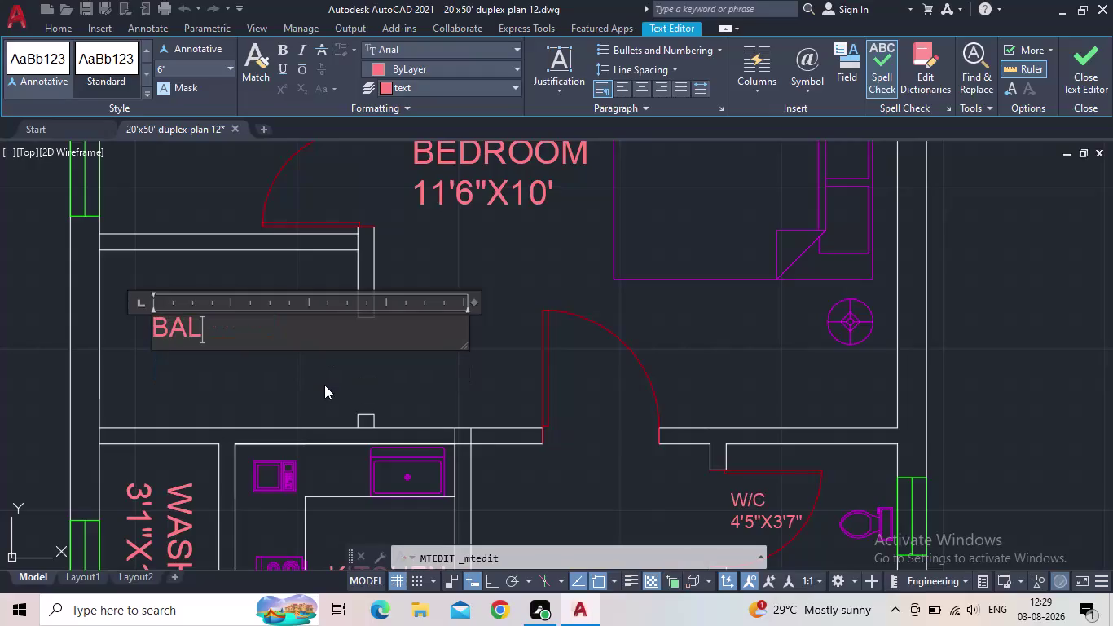
Finish the balcony label as BALCONY with 7'5"X4'8" on the second line, then close the editor.
text(CON)
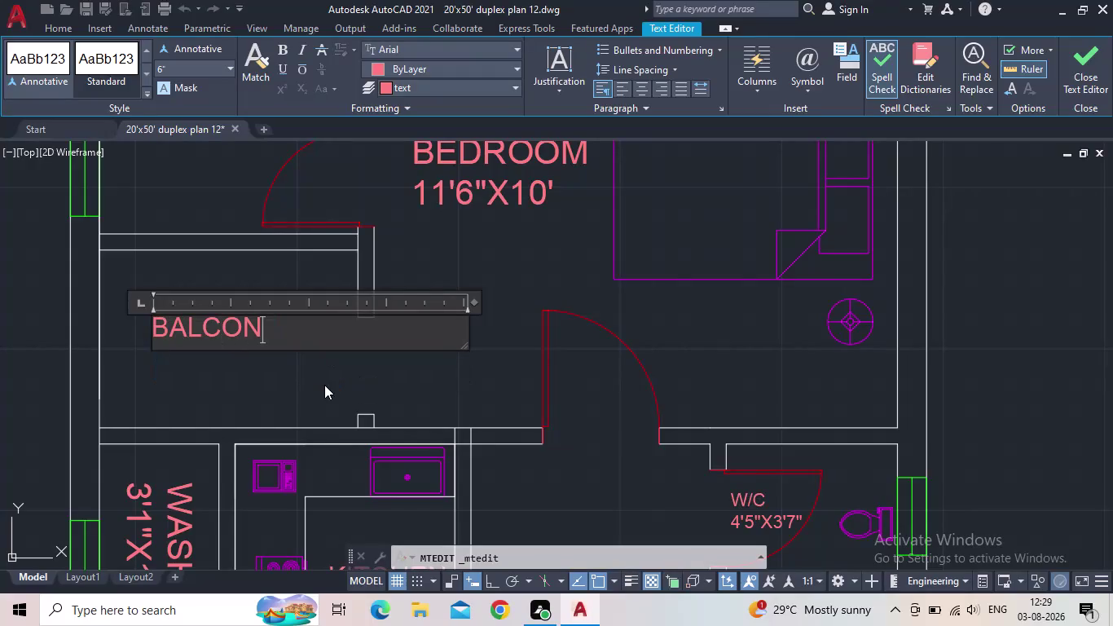
text(Y)
key(Return)
key(7)
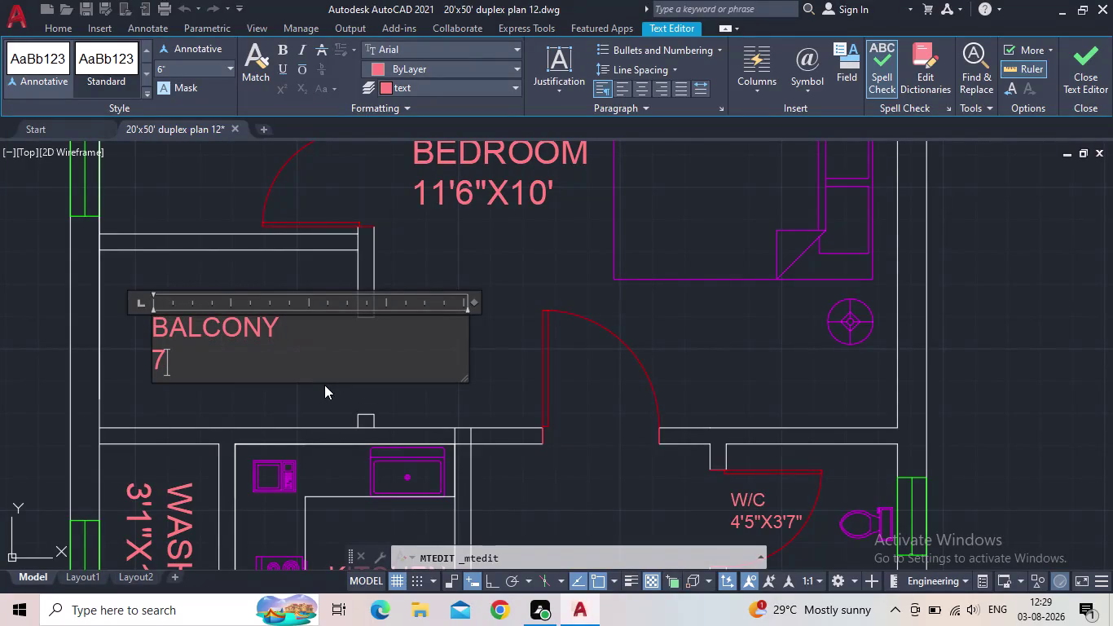
key(apostrophe)
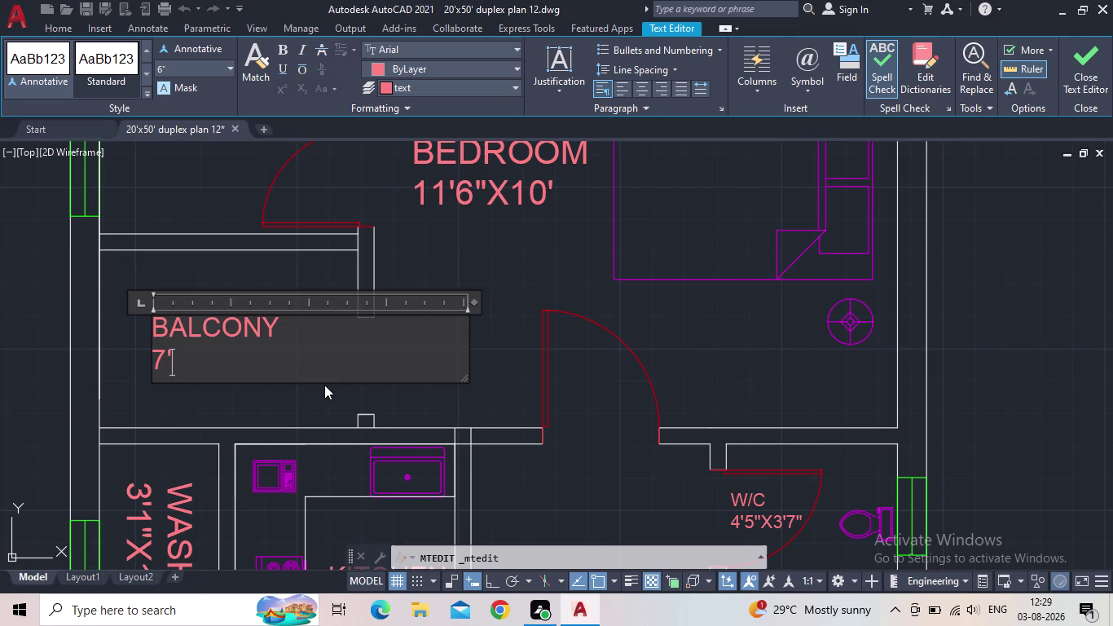
text(5")
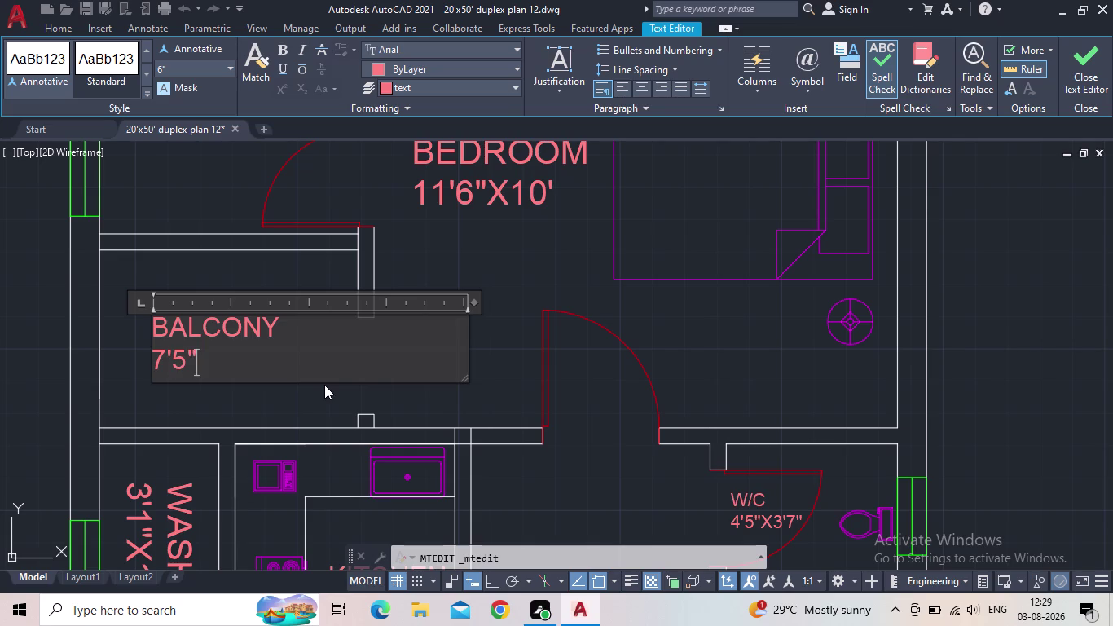
key(x)
text(4'8)
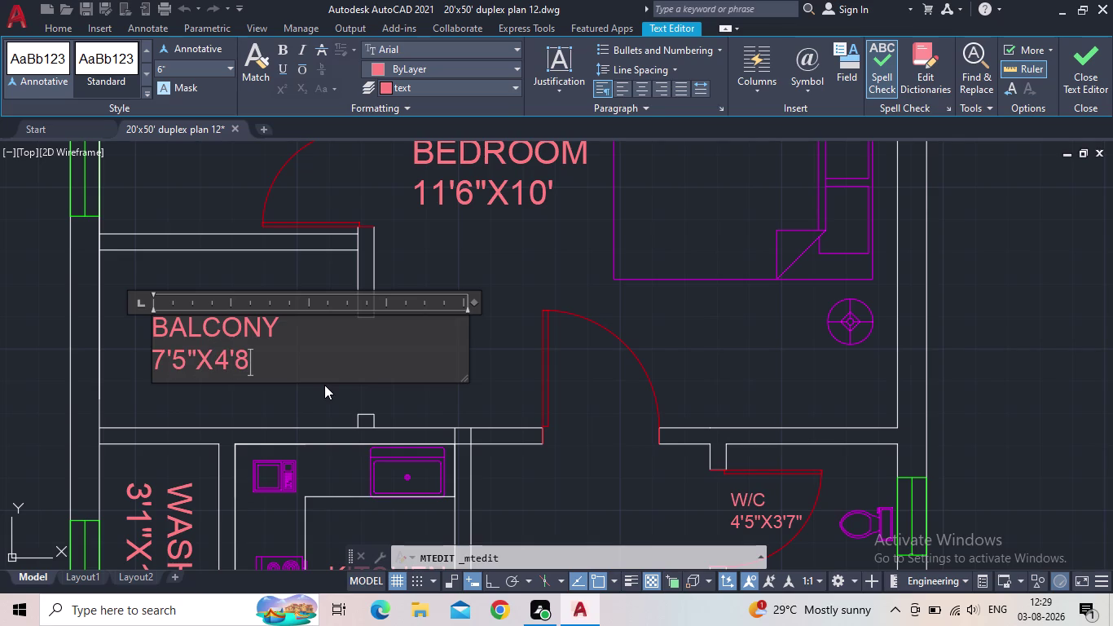
text(")
click(1074, 71)
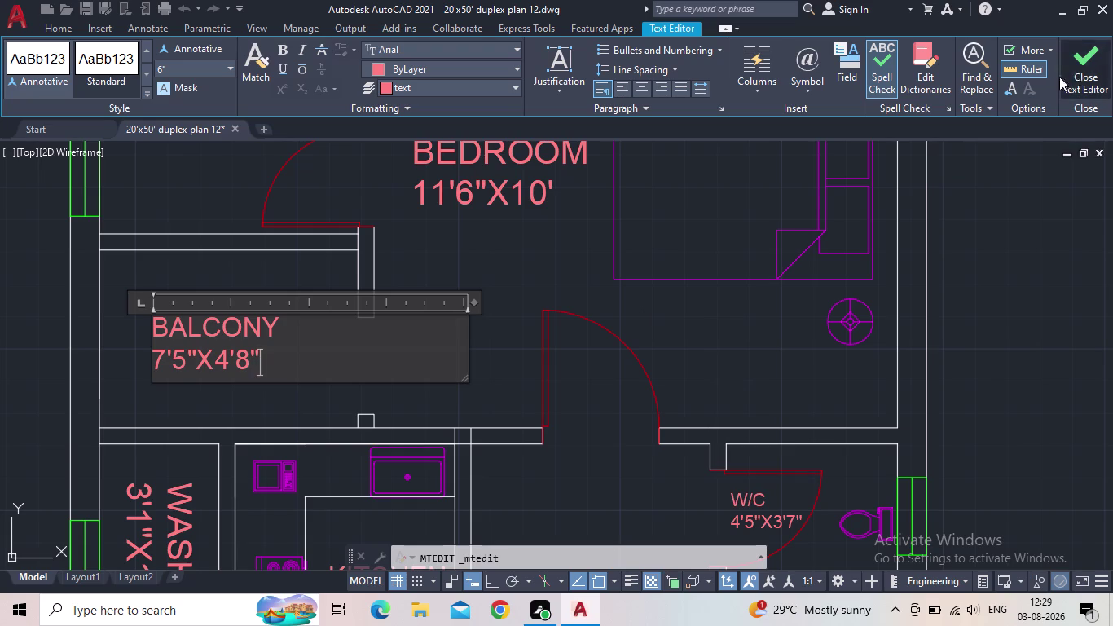
scroll(down, 3)
middle_click(300, 313)
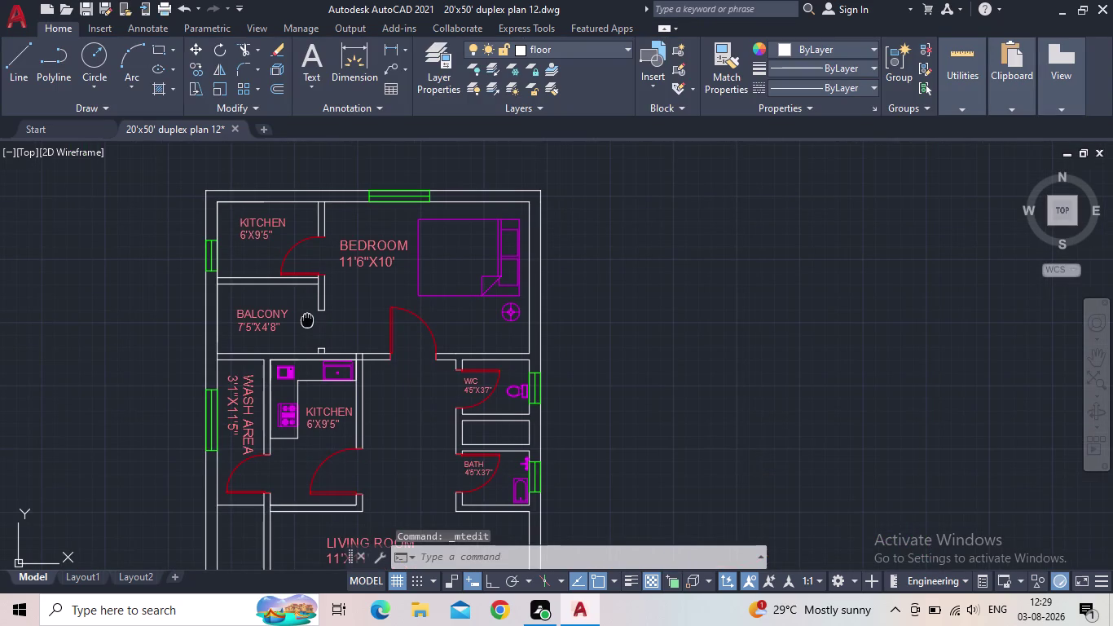
Make door the current layer in the Layer Properties Manager.
scroll(up, 3)
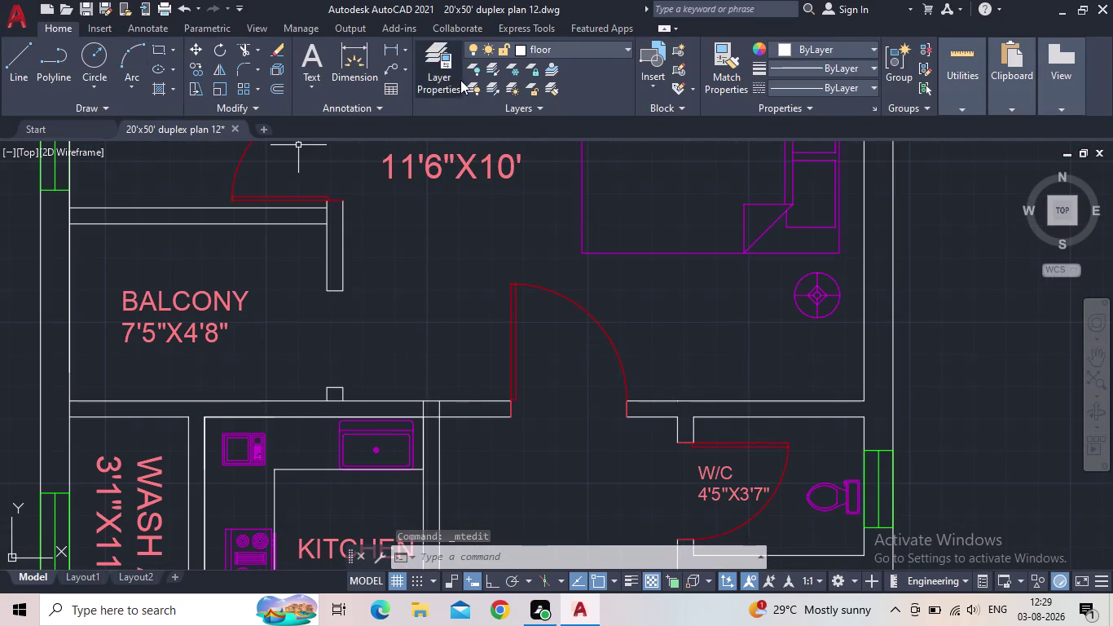
click(439, 77)
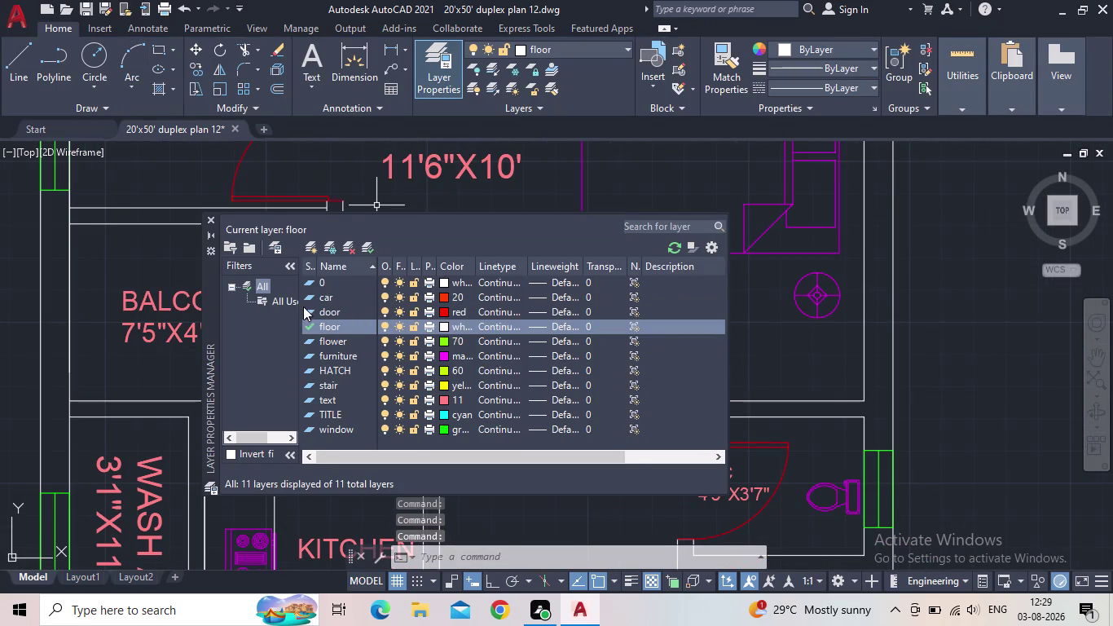
double_click(304, 311)
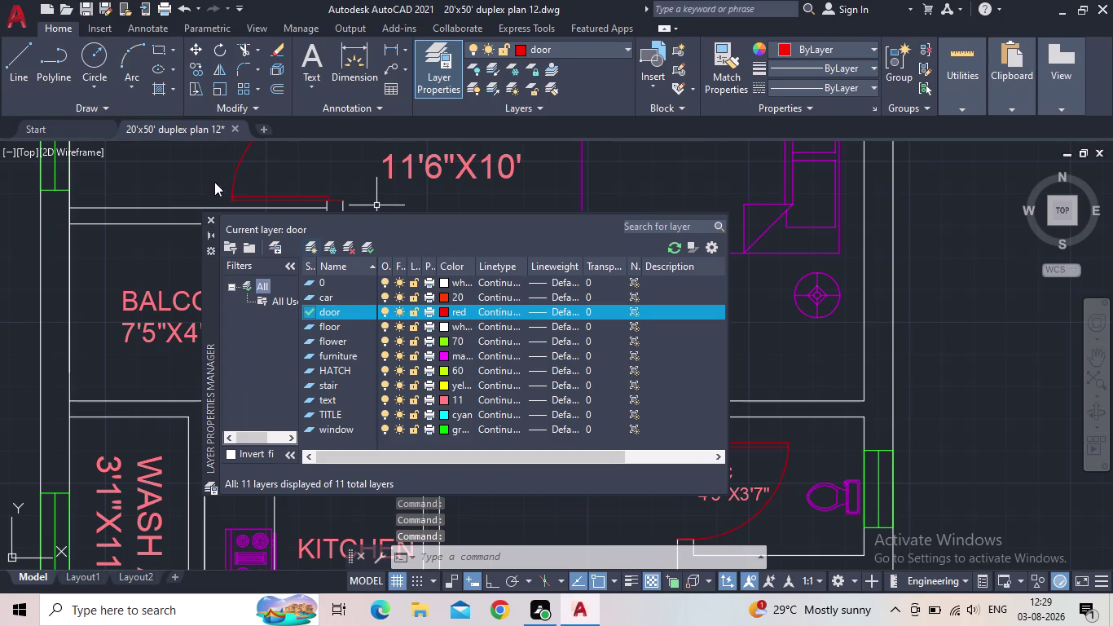
click(212, 219)
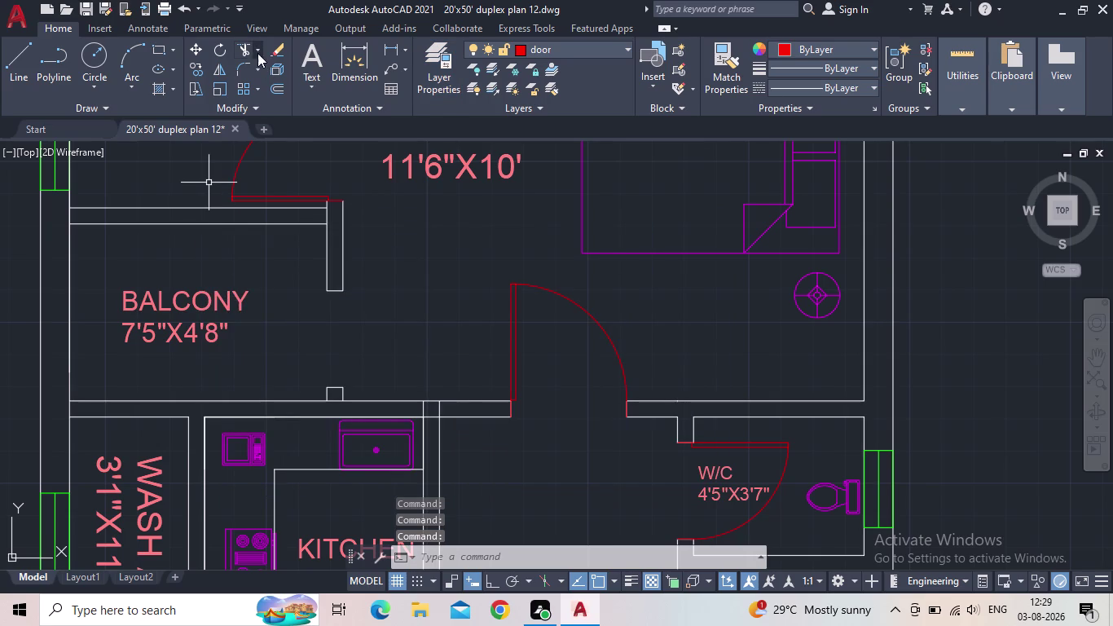
click(157, 49)
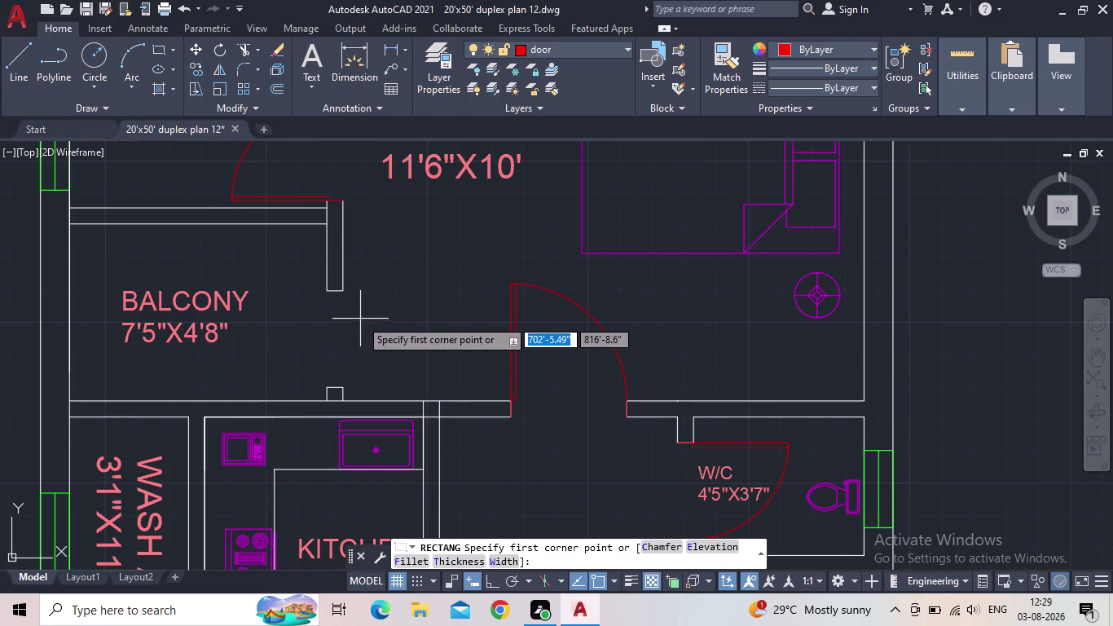
Draw a thin red door-leaf rectangle across the wall opening beside the balcony.
scroll(up, 3)
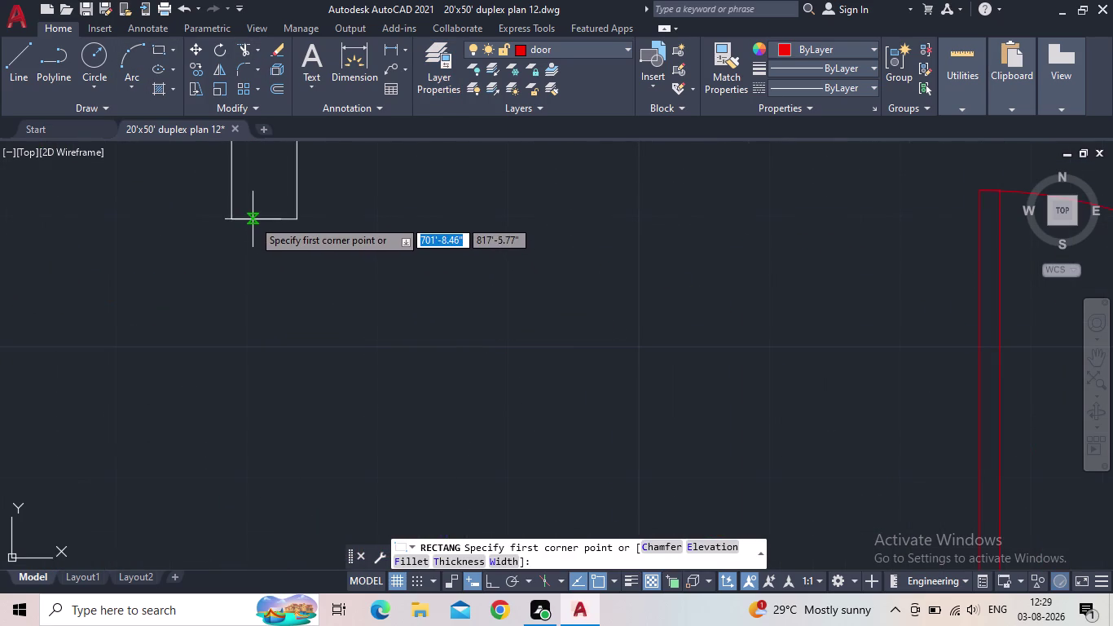
click(253, 219)
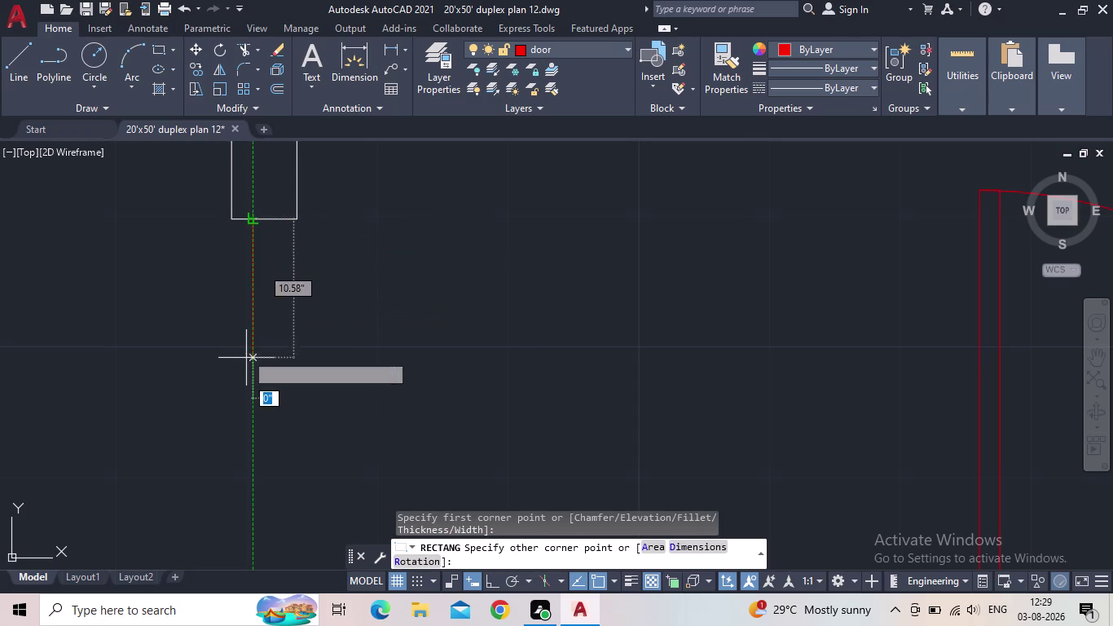
middle_drag(260, 412, 257, 252)
scroll(down, 3)
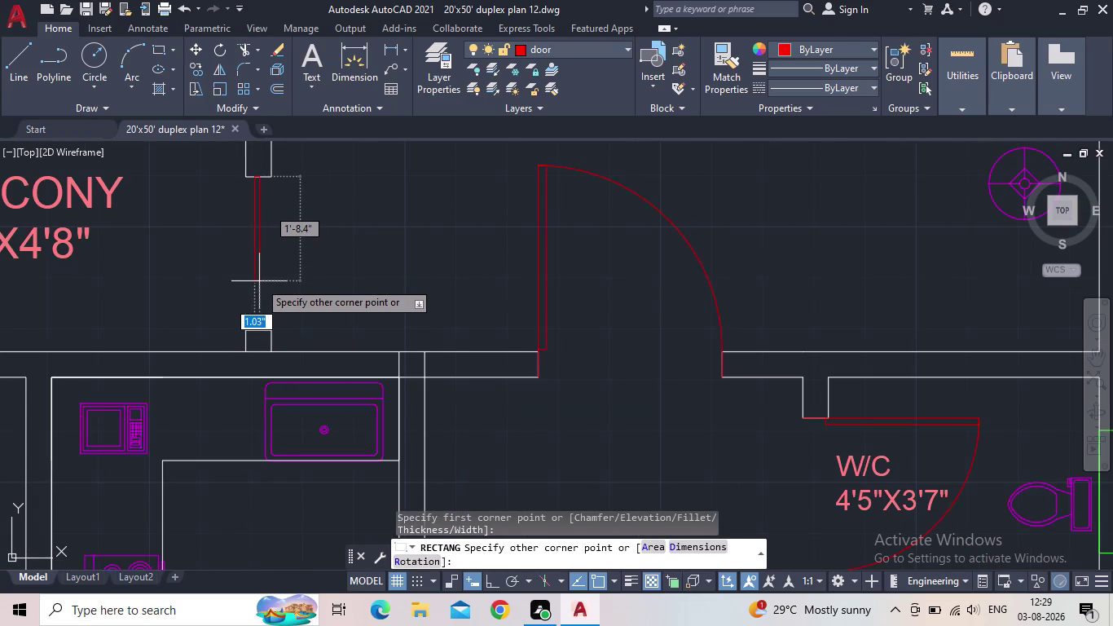
click(259, 281)
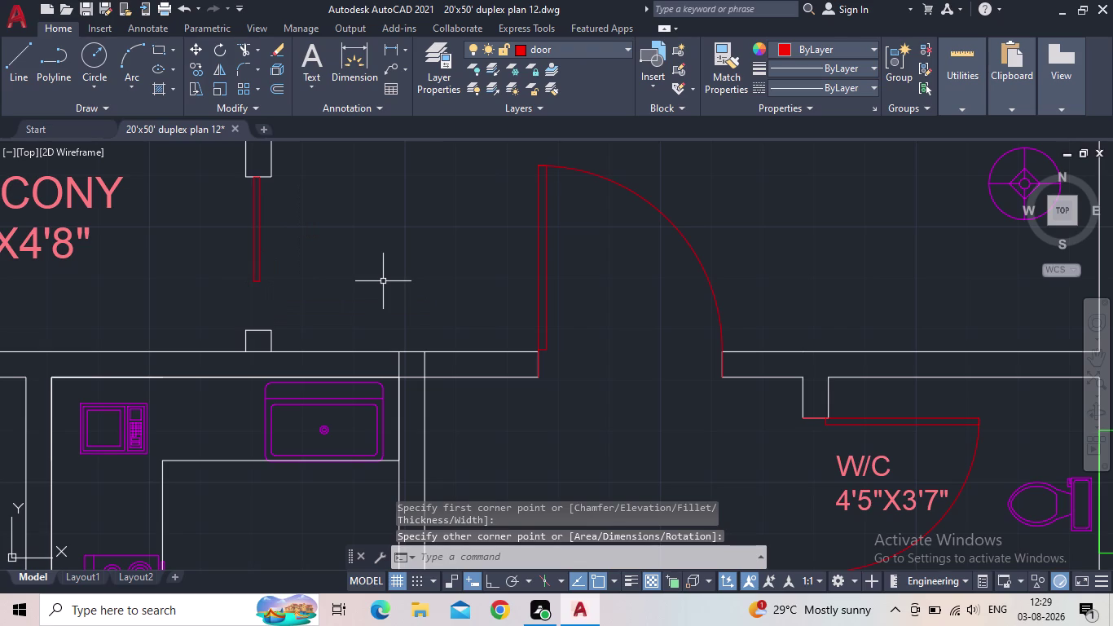
Copy the door-leaf rectangle with CO and place the copy beside the original.
key(c)
key(o)
key(Return)
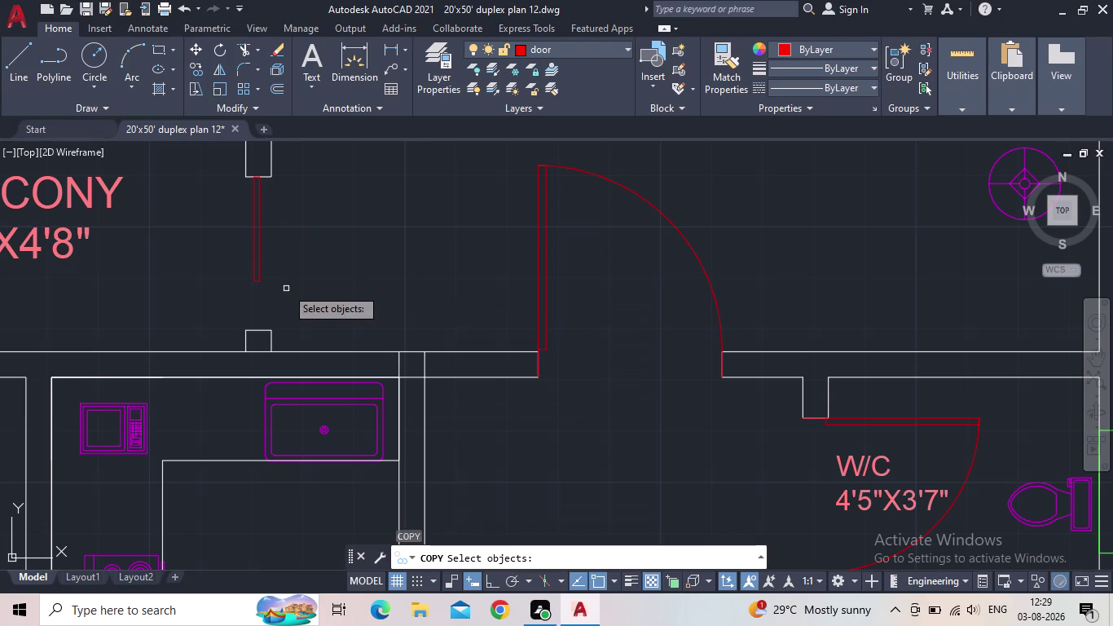
click(274, 279)
click(253, 272)
key(space)
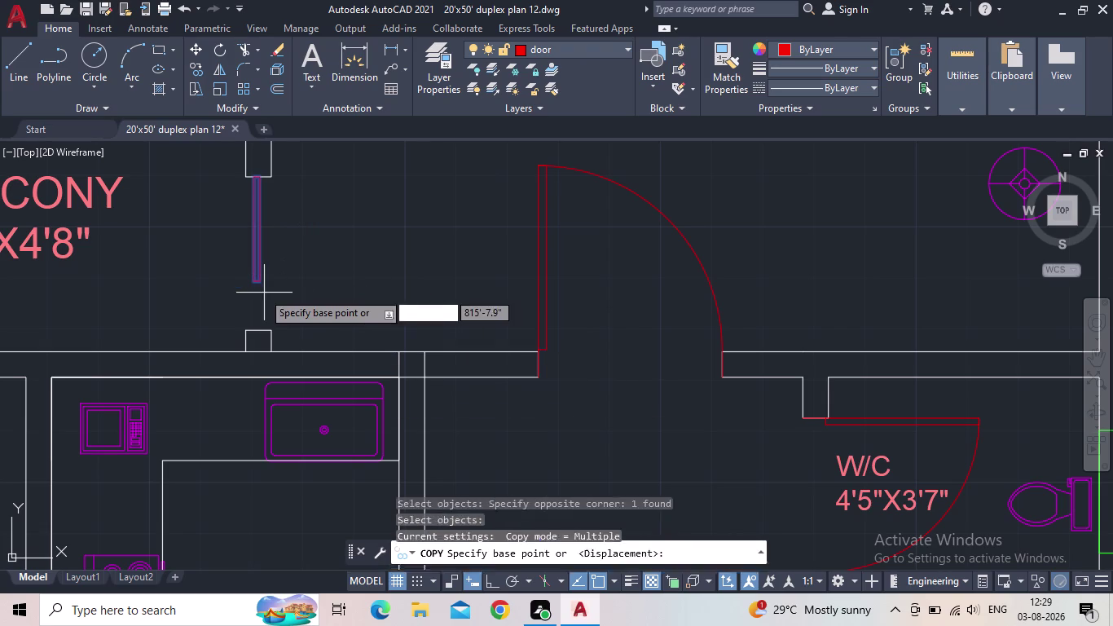
scroll(up, 3)
scroll(down, 3)
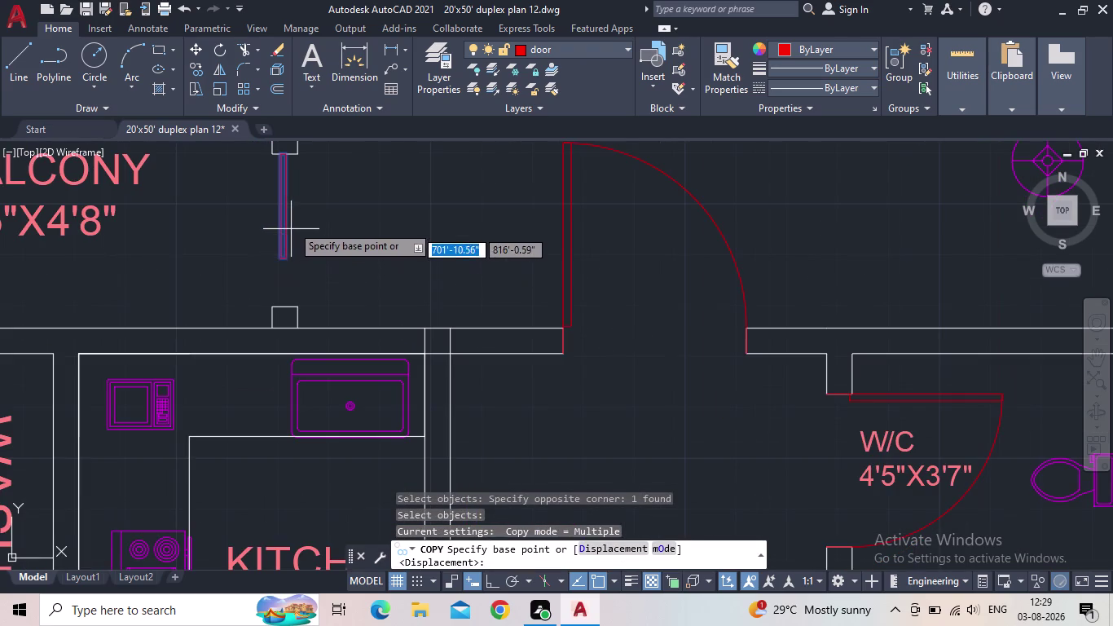
scroll(up, 3)
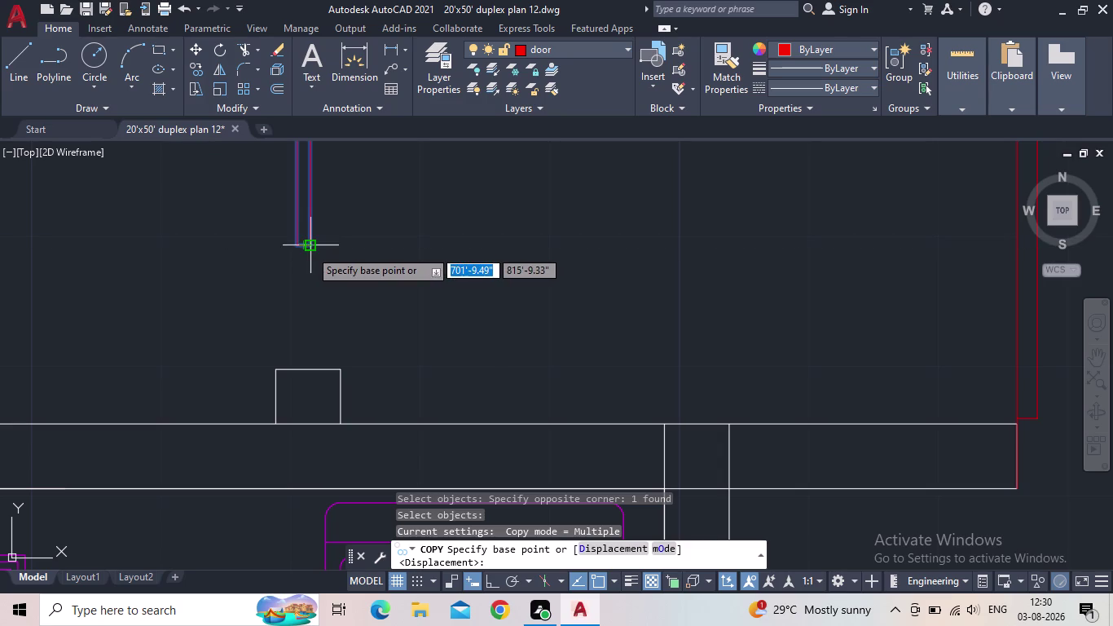
click(310, 249)
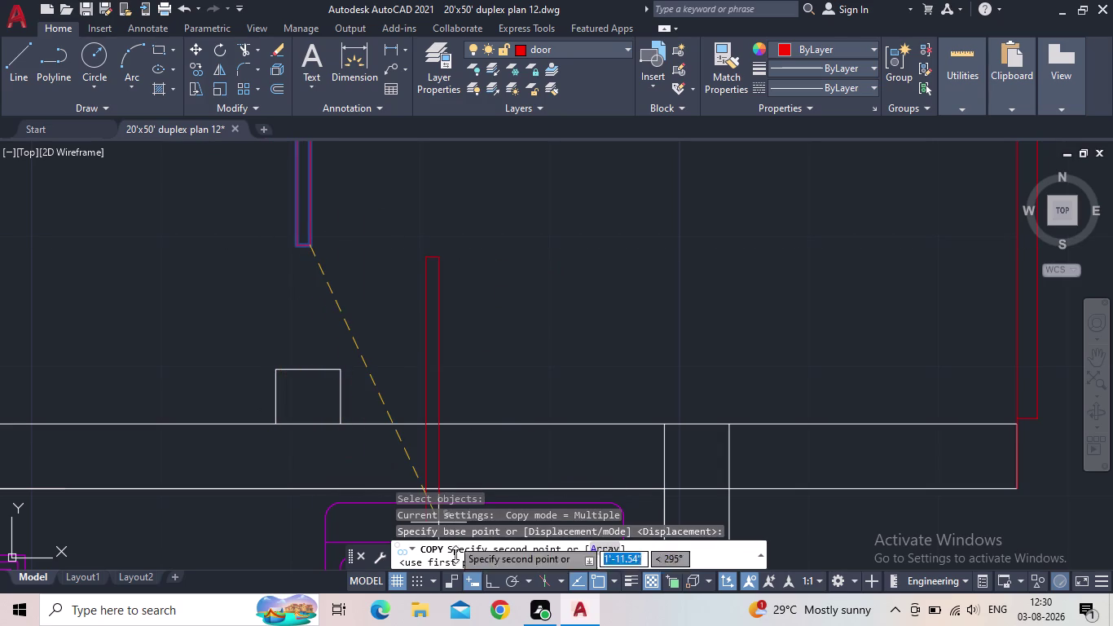
click(487, 584)
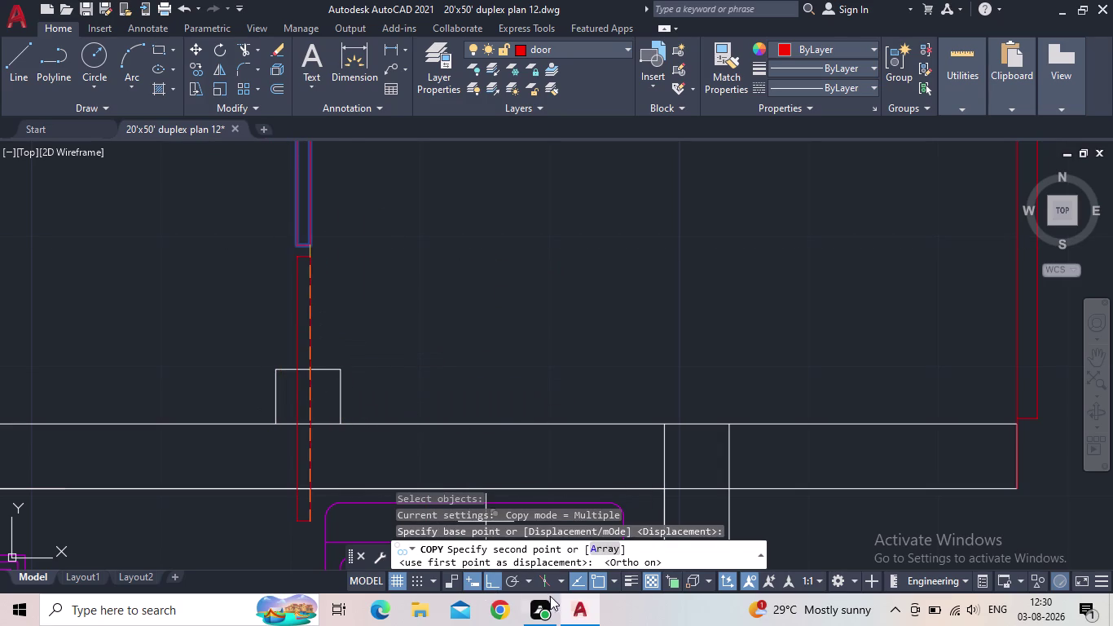
click(496, 582)
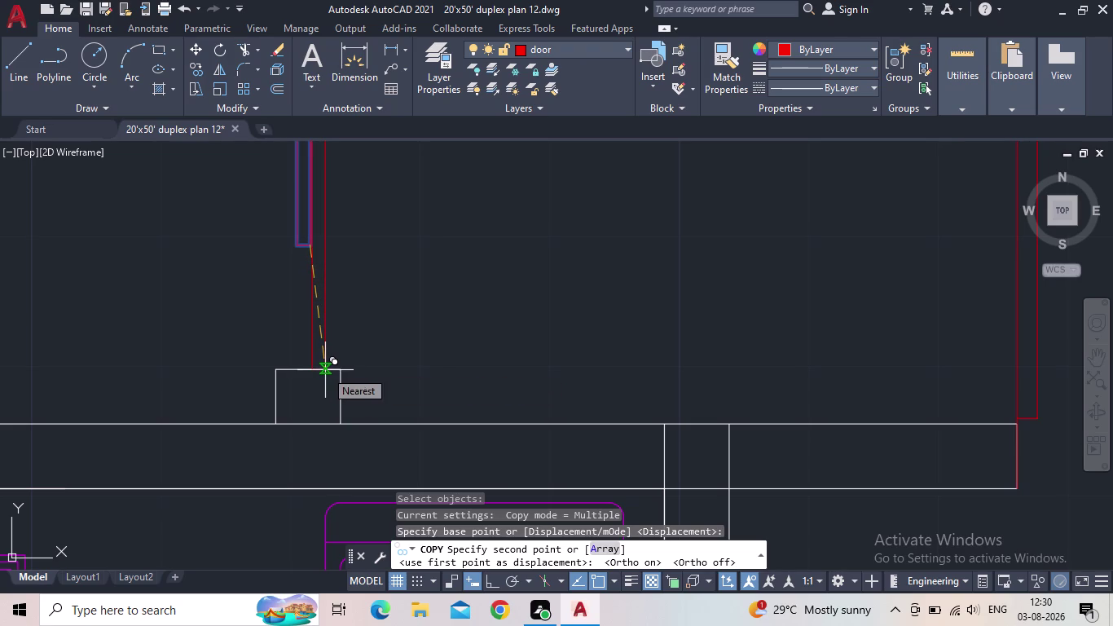
click(323, 371)
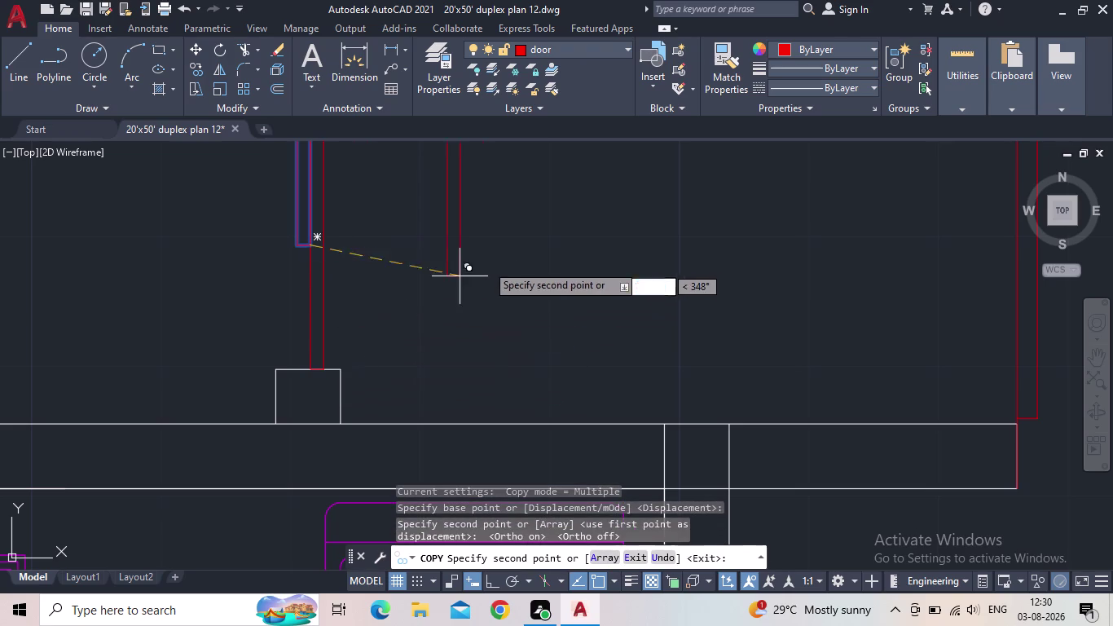
key(Escape)
Pan back to the balcony opening and select the copied rectangle.
scroll(down, 3)
middle_drag(385, 241, 369, 303)
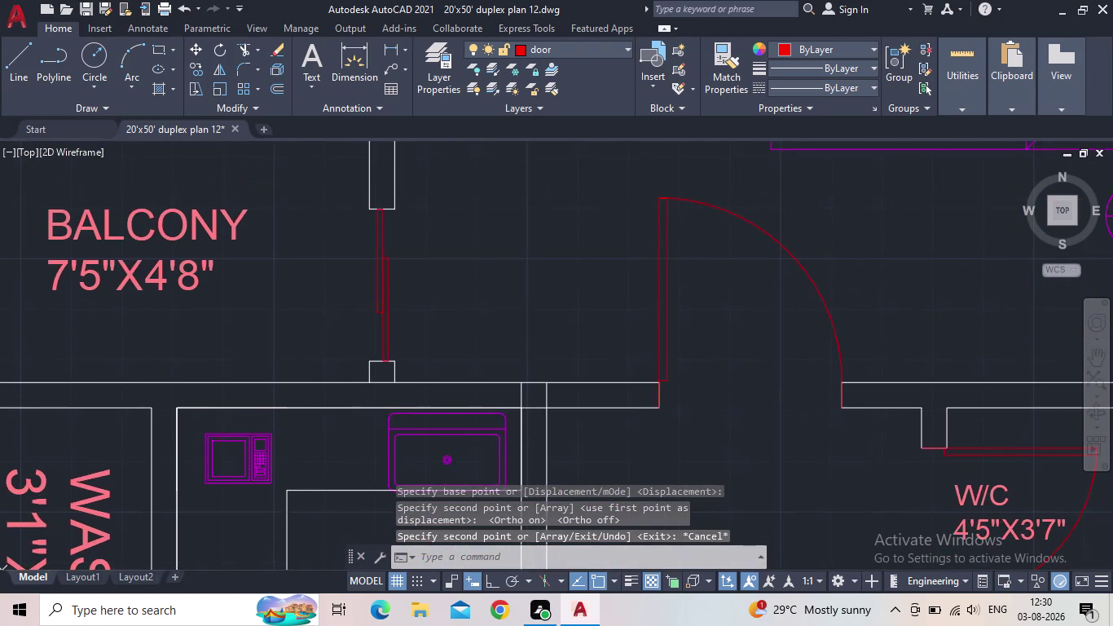
scroll(up, 3)
scroll(down, 3)
scroll(down, 3)
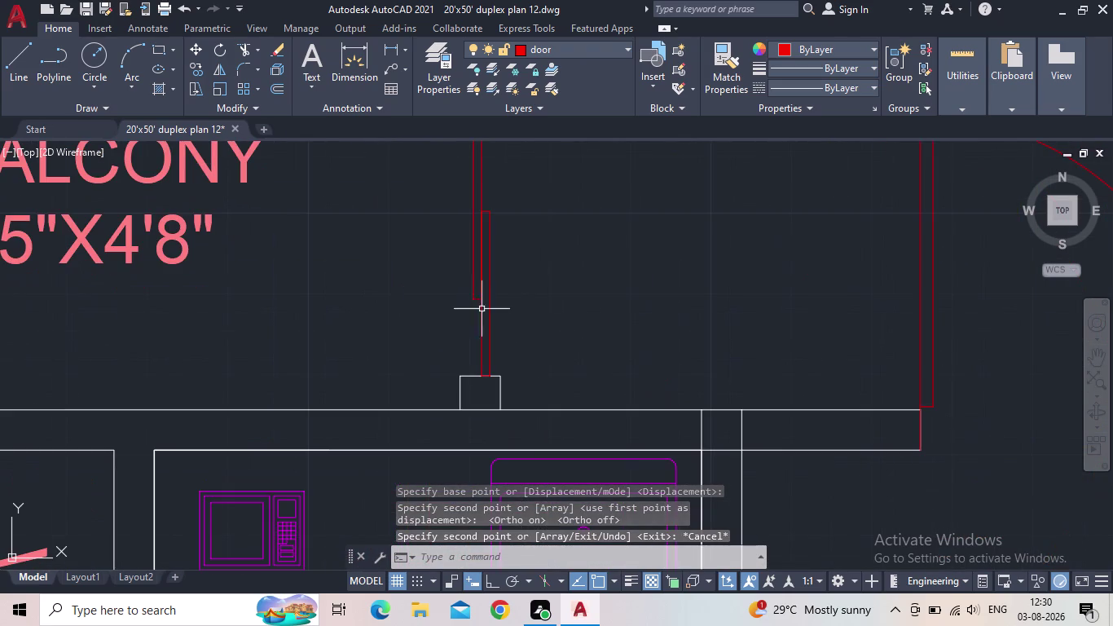
click(488, 266)
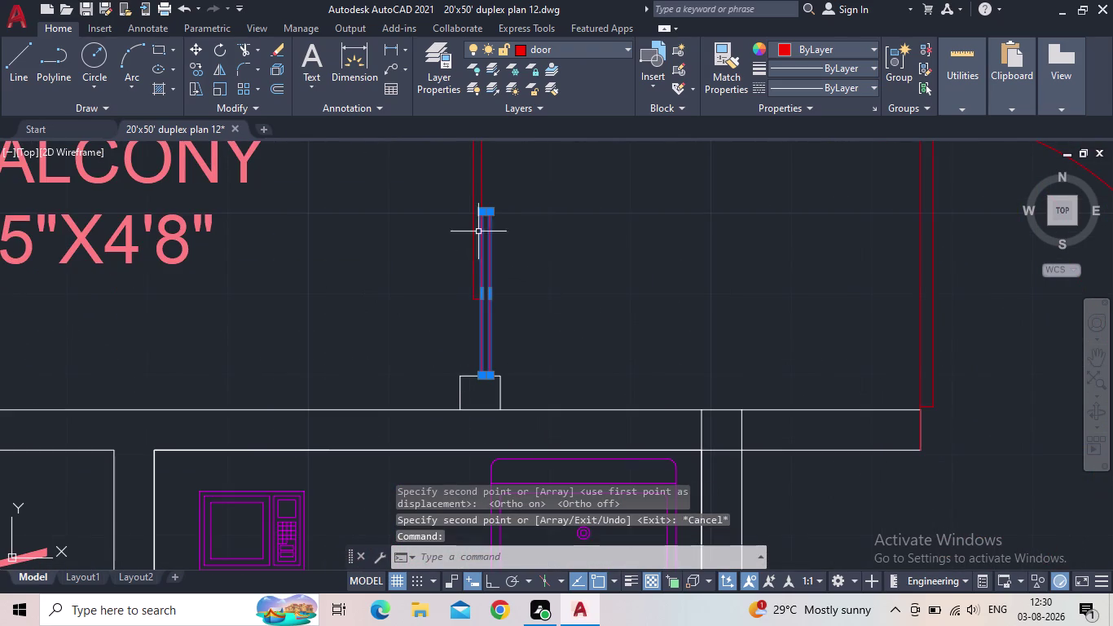
Try grip-stretching the copied door rectangle, then cancel the stretch.
scroll(up, 3)
click(508, 184)
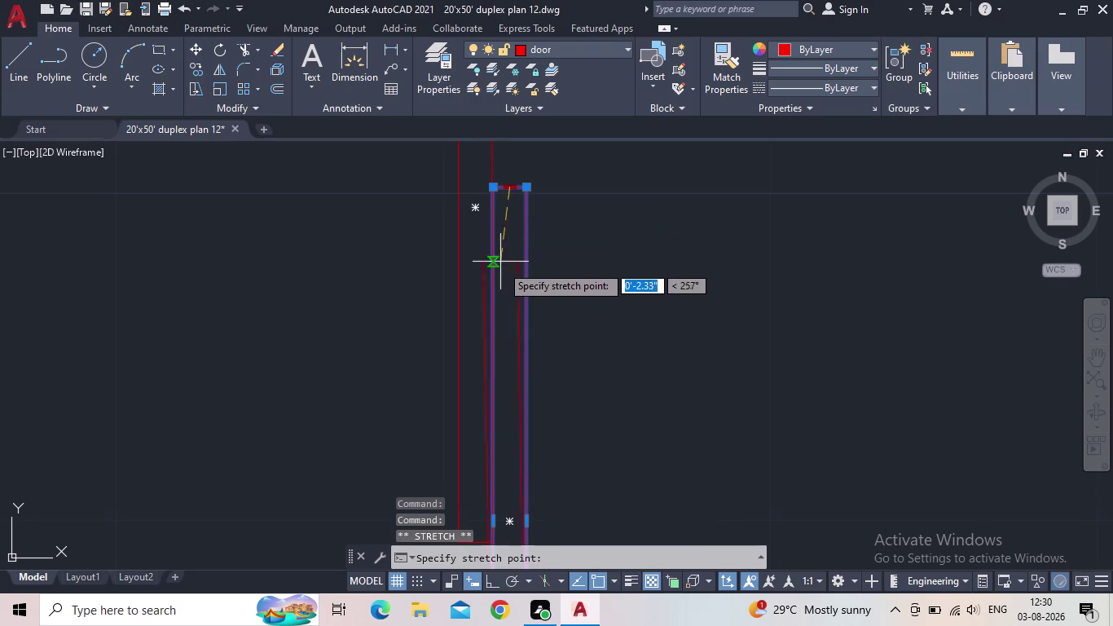
click(508, 282)
scroll(down, 3)
middle_drag(511, 306, 585, 209)
scroll(up, 3)
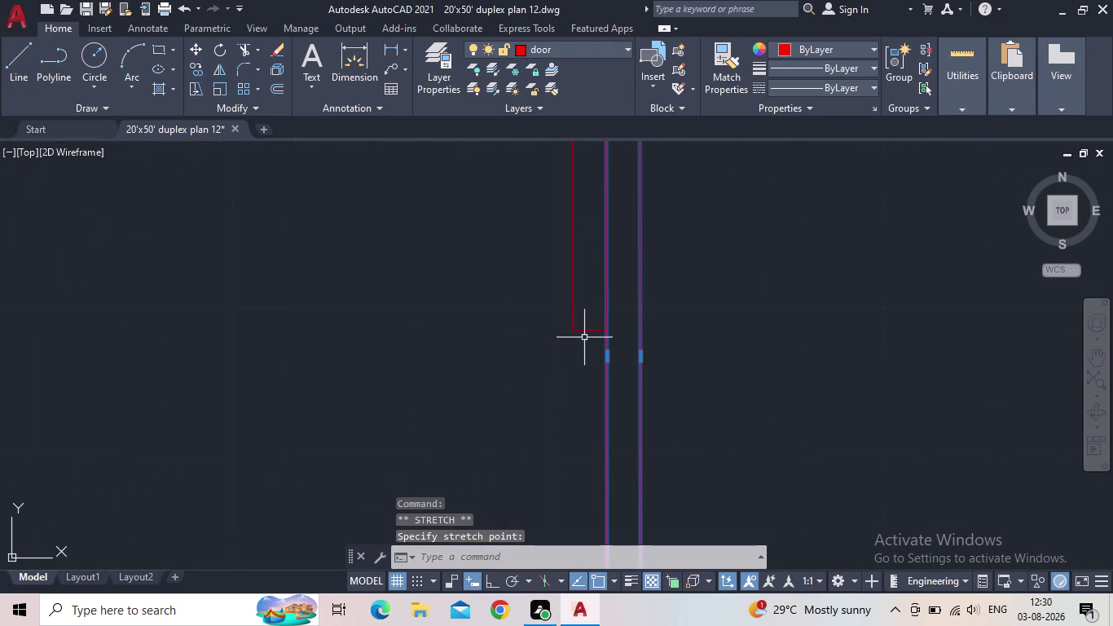
click(584, 332)
click(586, 332)
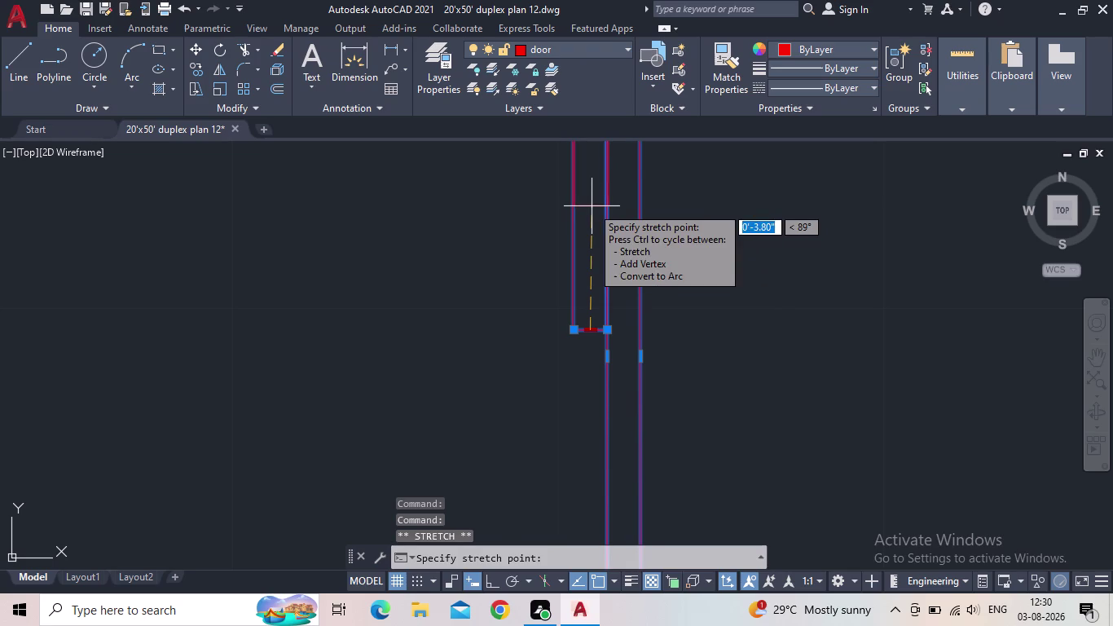
click(591, 206)
scroll(down, 3)
middle_drag(548, 301, 451, 369)
scroll(down, 3)
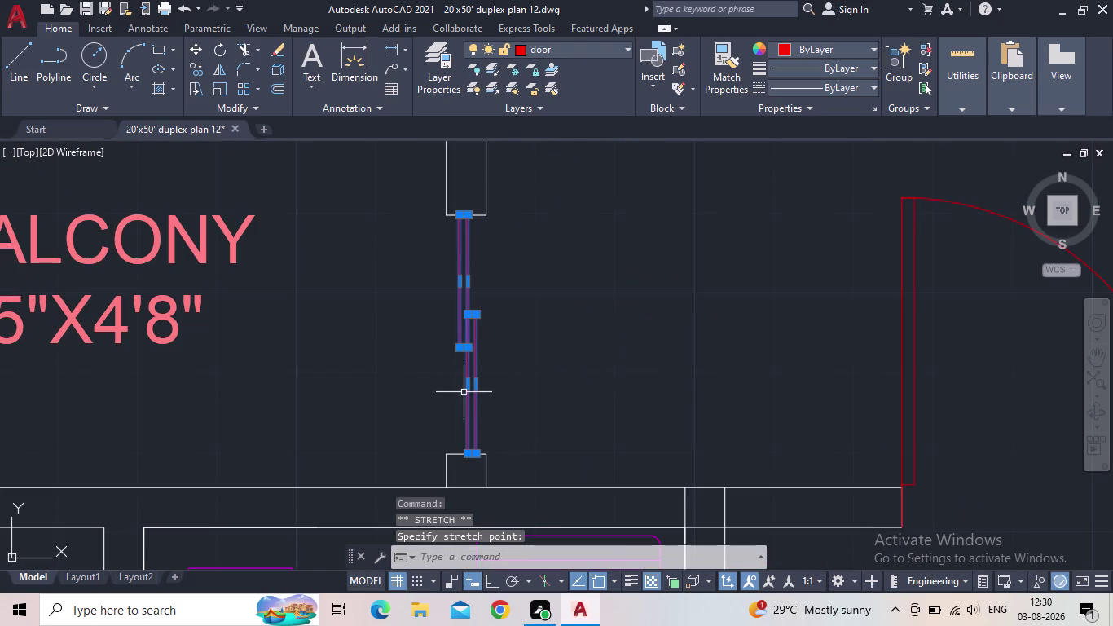
key(Escape)
Make floor the current layer and open the upper KITCHEN label for editing.
scroll(down, 3)
middle_drag(516, 343, 547, 319)
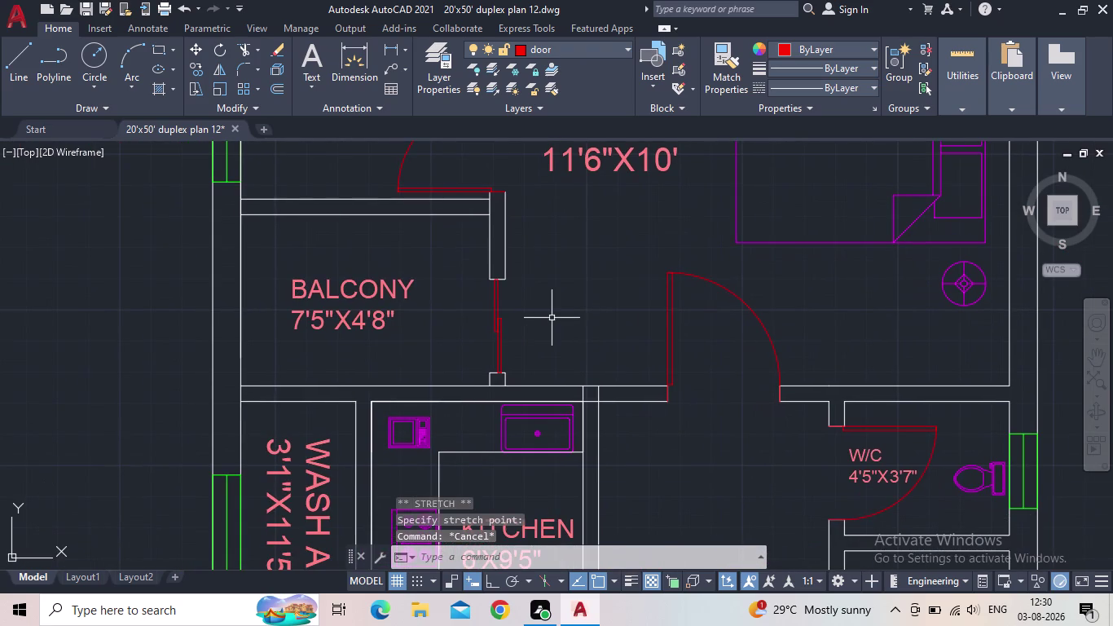
middle_drag(581, 266, 535, 305)
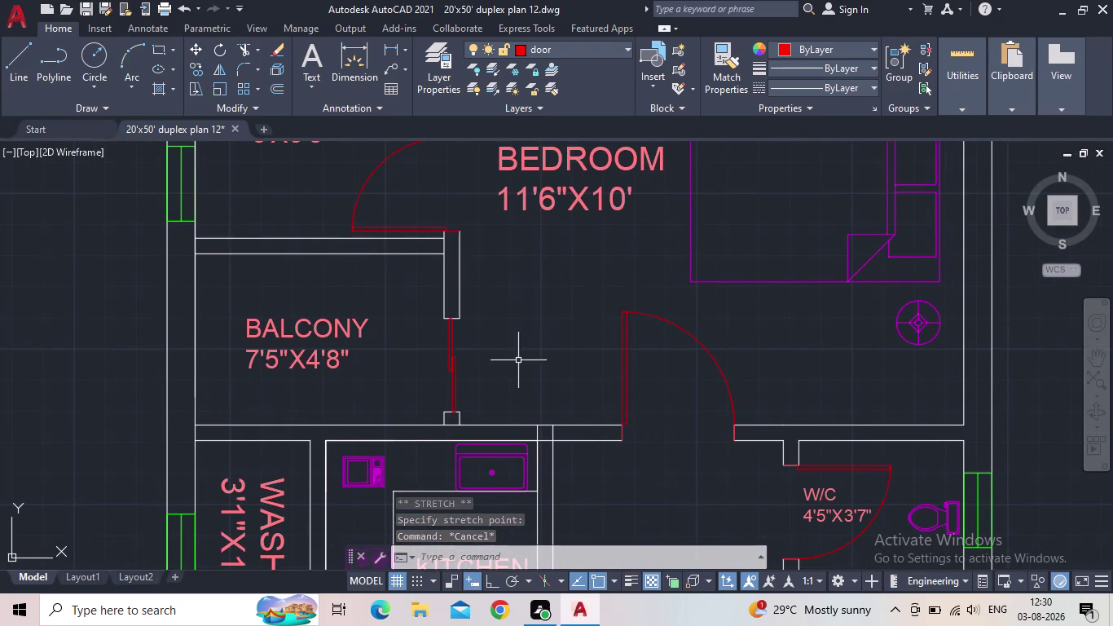
scroll(up, 3)
scroll(down, 3)
middle_click(493, 325)
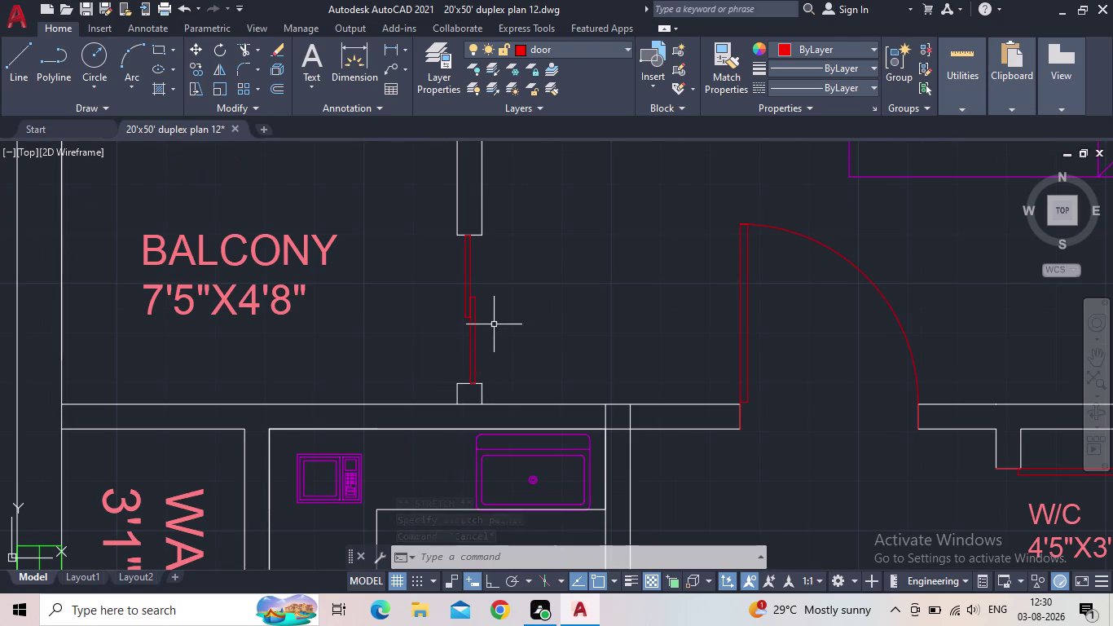
scroll(down, 3)
scroll(up, 3)
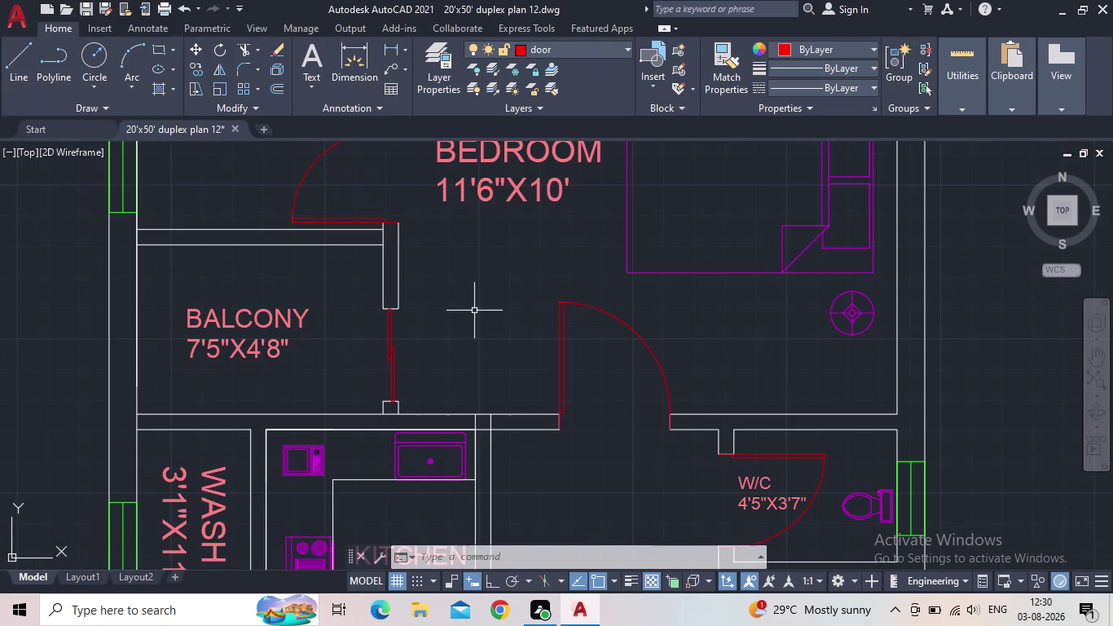
middle_drag(478, 307, 503, 304)
scroll(down, 3)
middle_drag(504, 311, 497, 346)
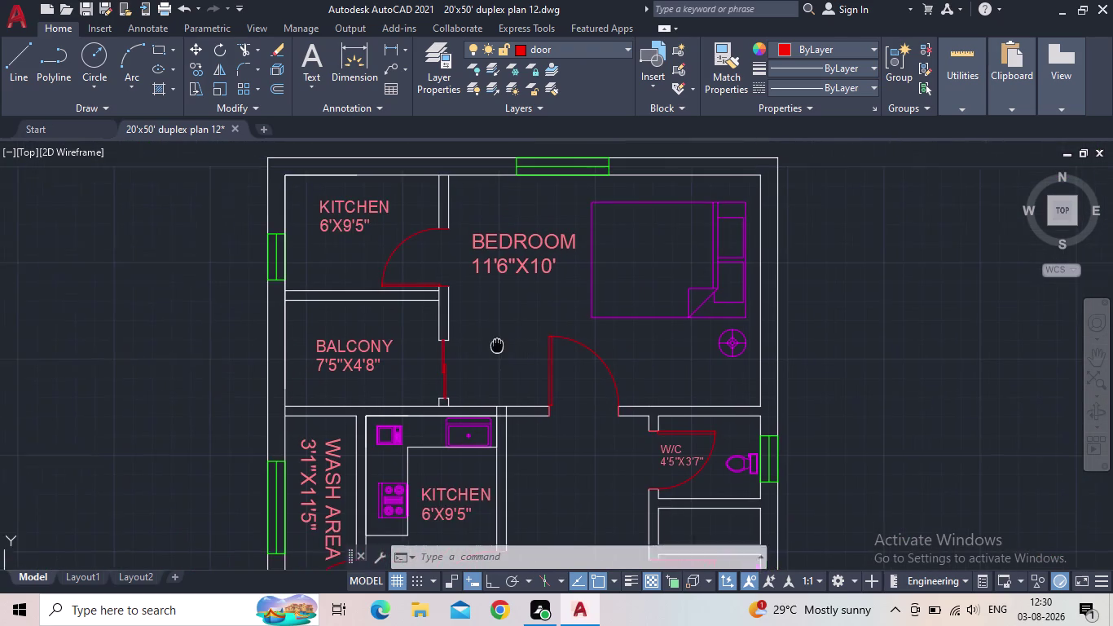
middle_drag(497, 347, 488, 372)
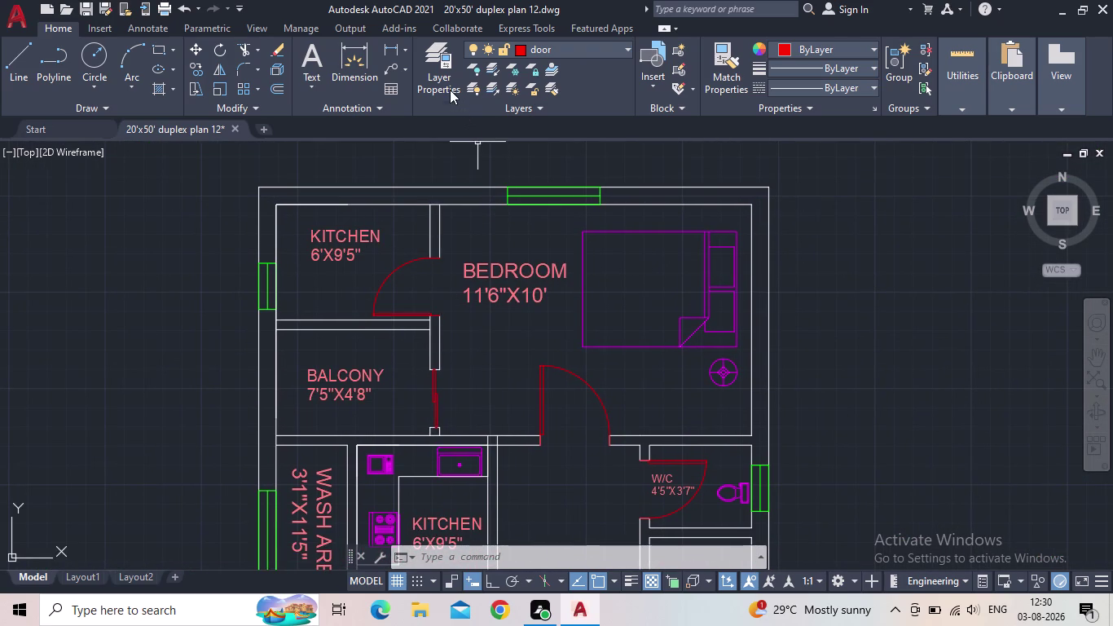
click(444, 84)
double_click(307, 325)
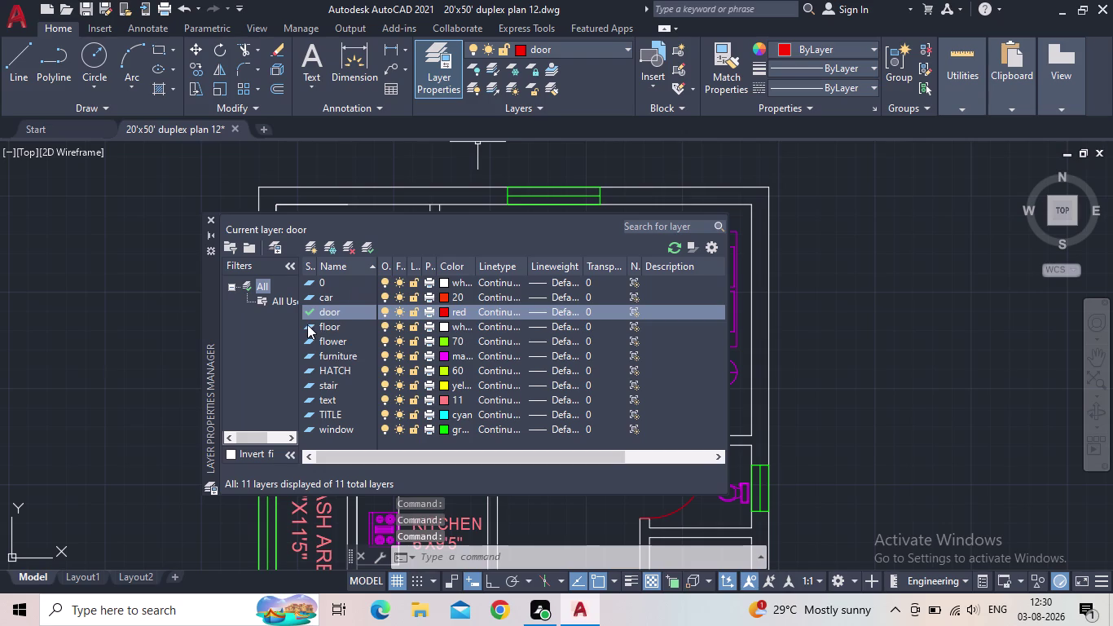
click(207, 216)
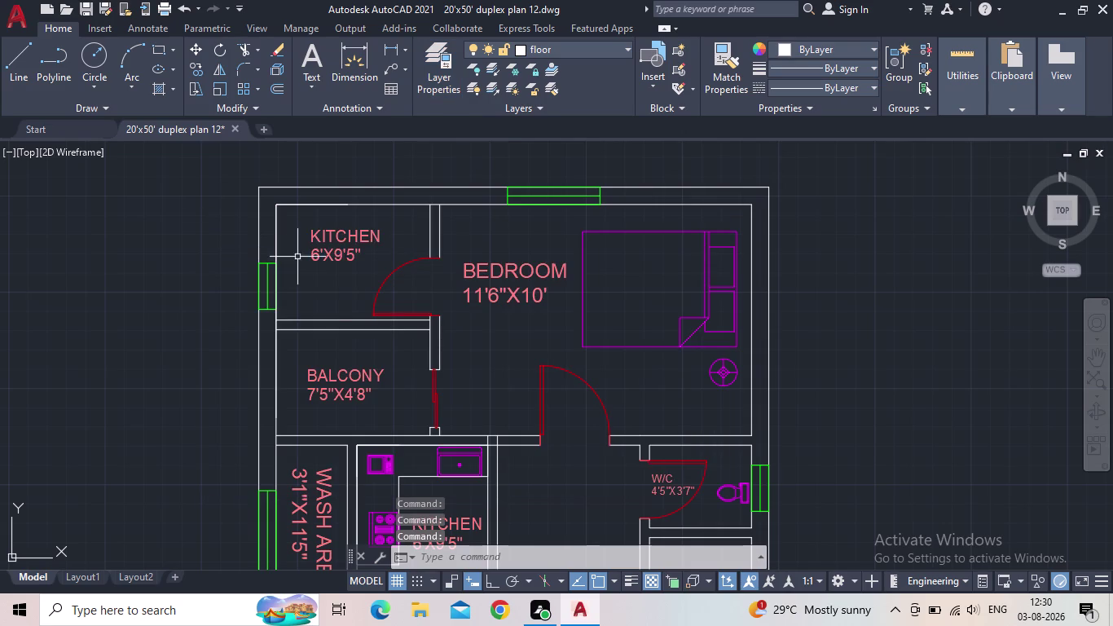
double_click(335, 250)
Replace the KITCHEN label text with TOILET / 6'8"X5'.
drag(389, 257, 287, 252)
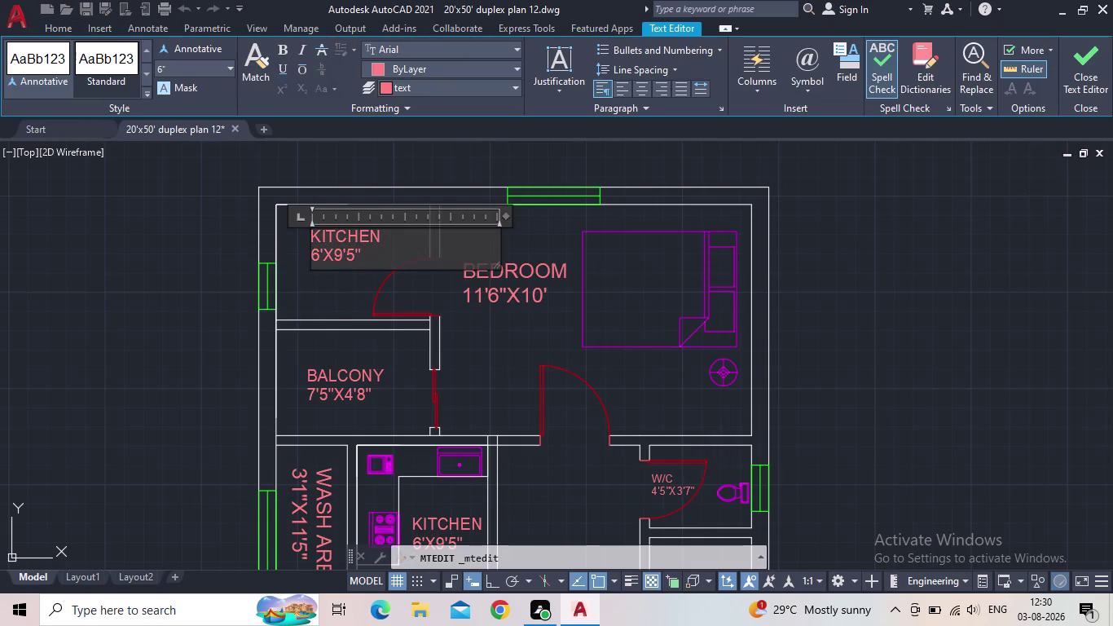
drag(287, 252, 282, 227)
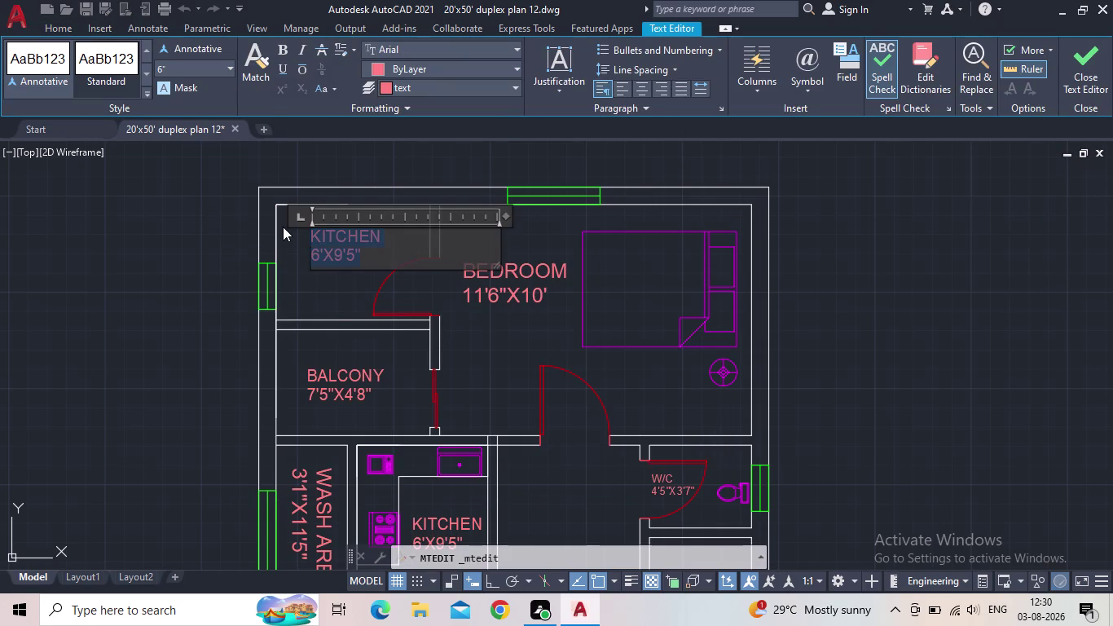
text(TOIL)
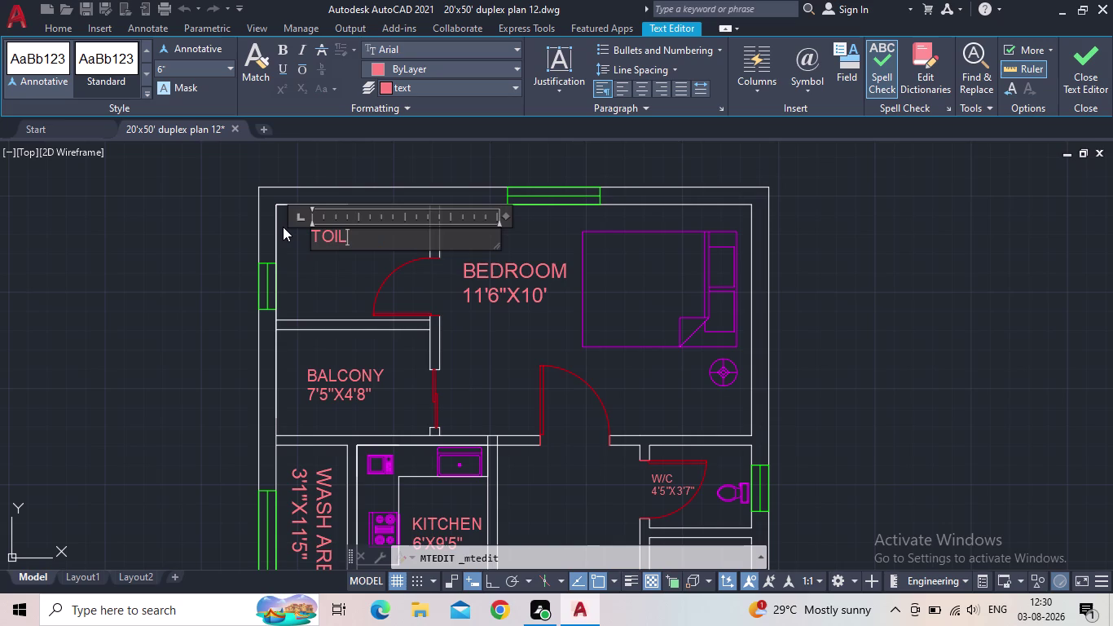
text(ET)
key(Return)
text(6')
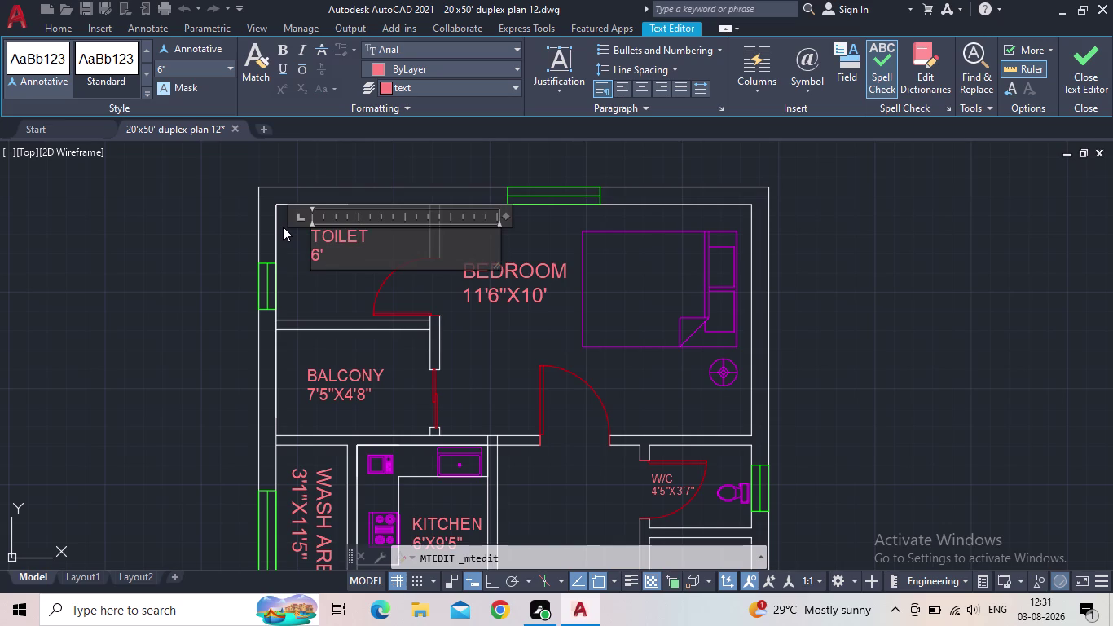
text(8")
key(x)
text(5)
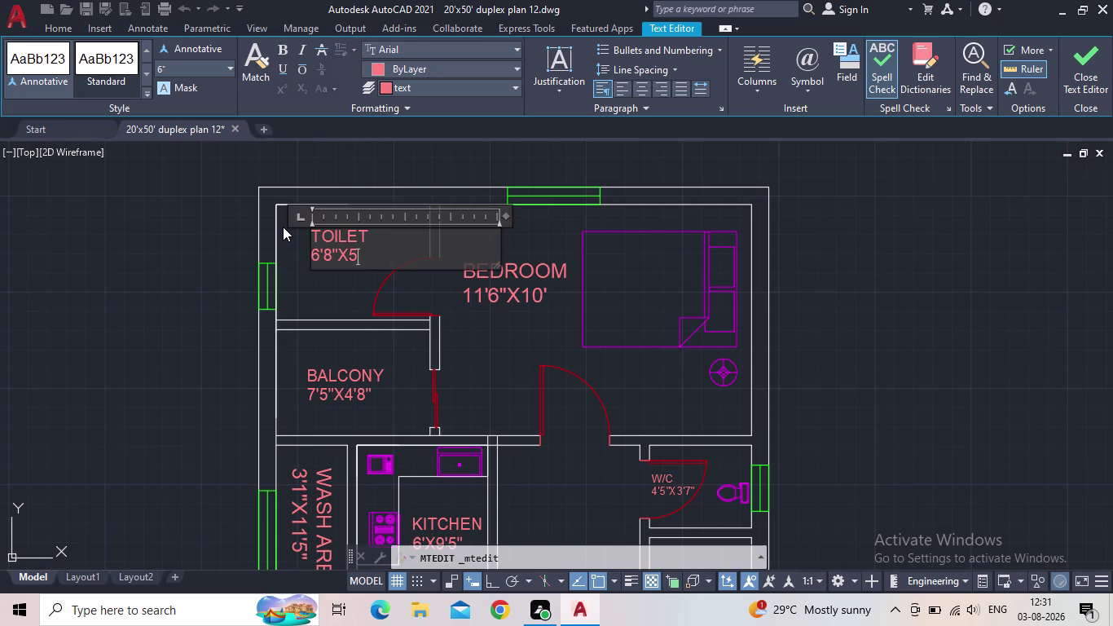
text(")
key(BackSpace)
key(apostrophe)
click(1091, 67)
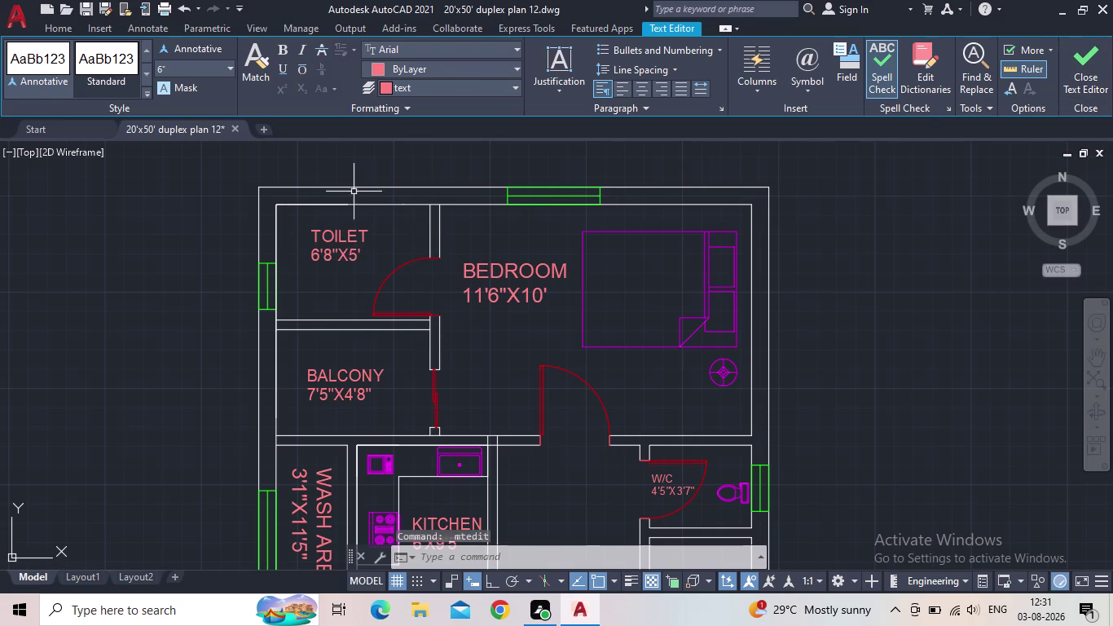
Grip-move the TOILET label to its position near the room corner.
click(325, 237)
click(316, 232)
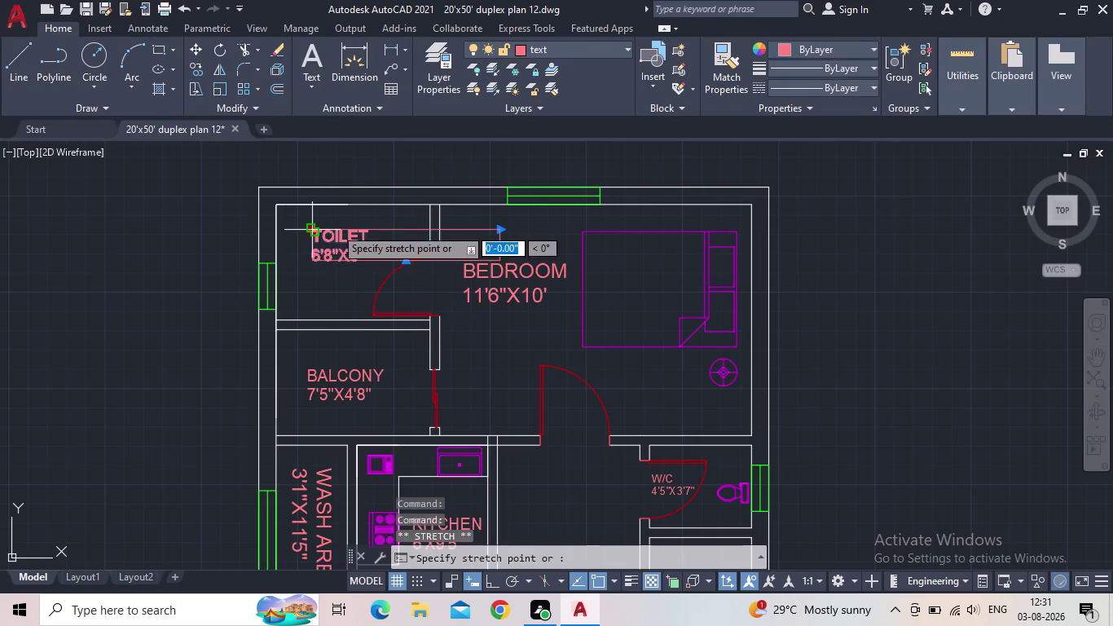
click(360, 225)
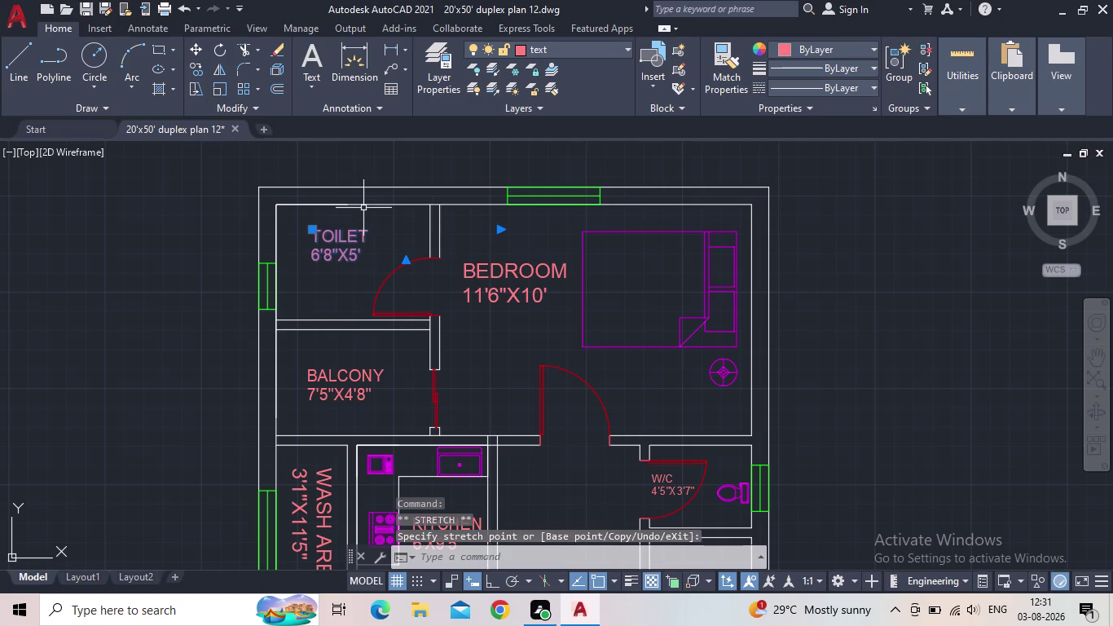
click(313, 229)
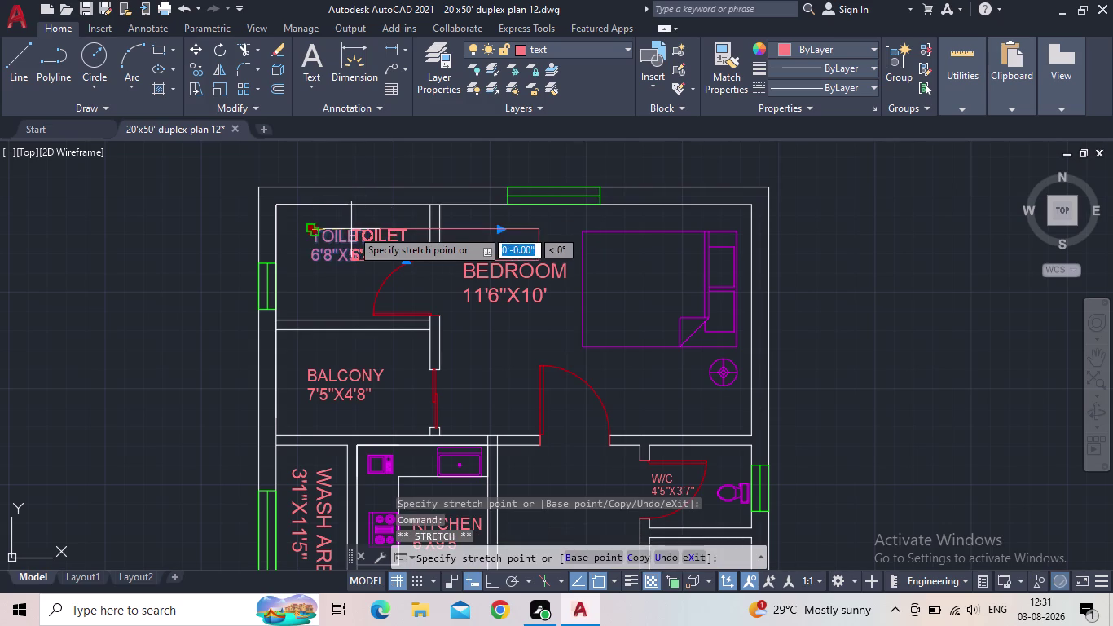
click(351, 229)
click(309, 229)
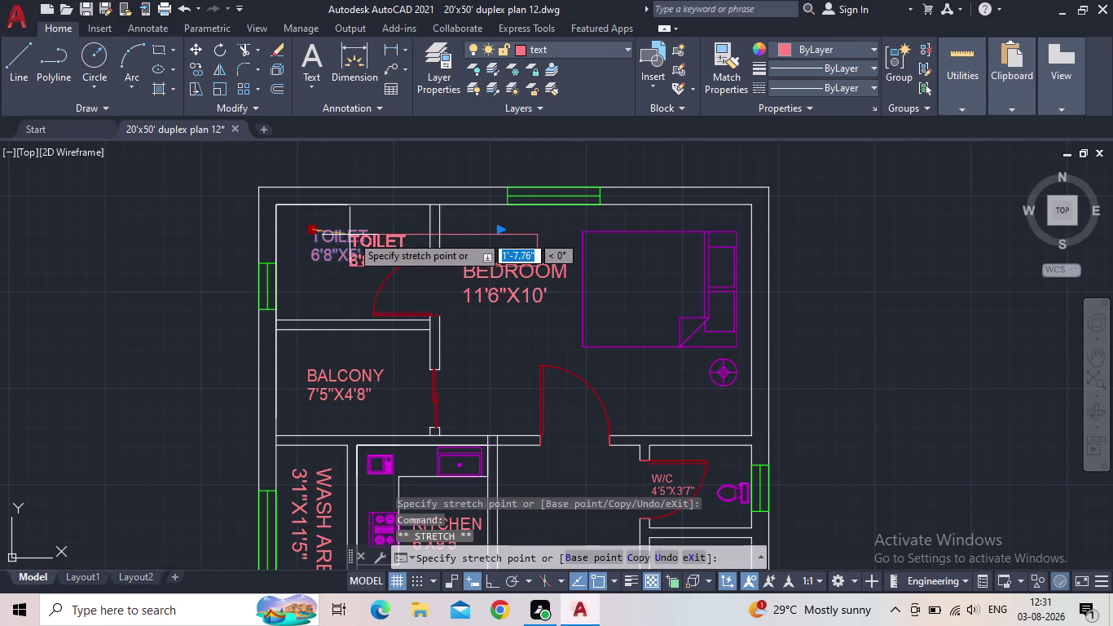
click(355, 234)
scroll(up, 3)
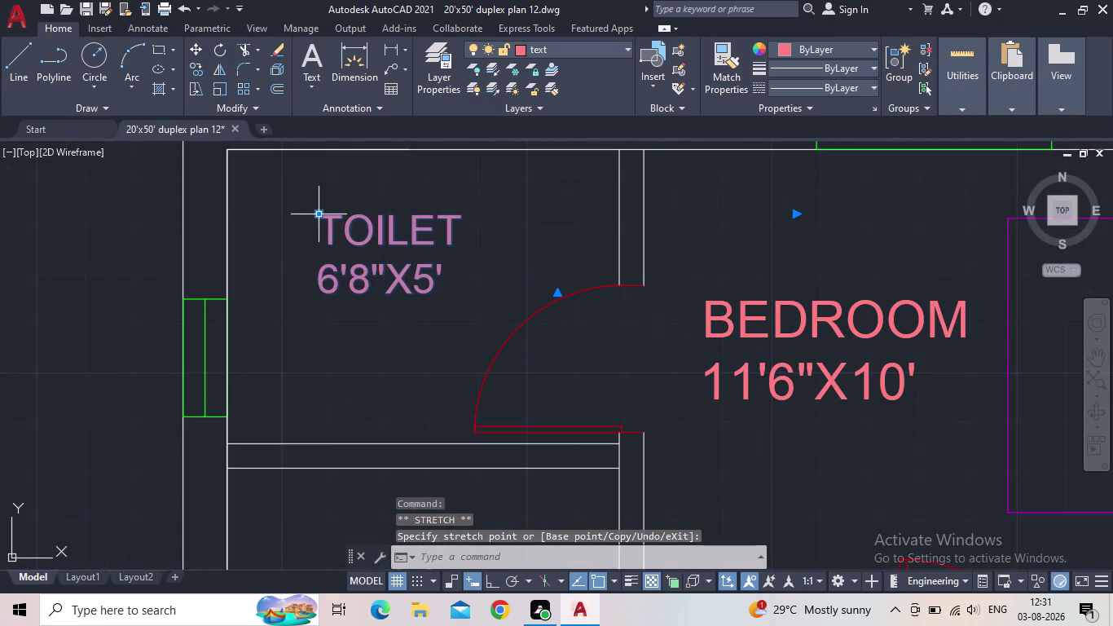
click(316, 216)
click(390, 225)
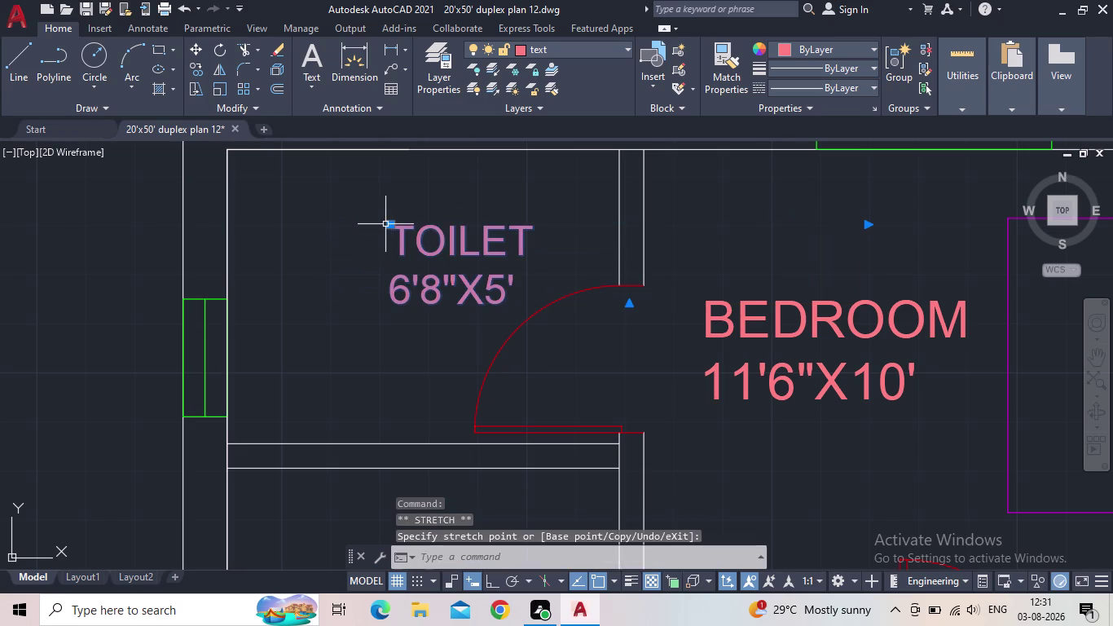
Deselect the label and pan to bring the W/C and bath into view.
scroll(down, 3)
middle_drag(388, 248, 337, 273)
scroll(down, 3)
middle_drag(348, 310, 355, 265)
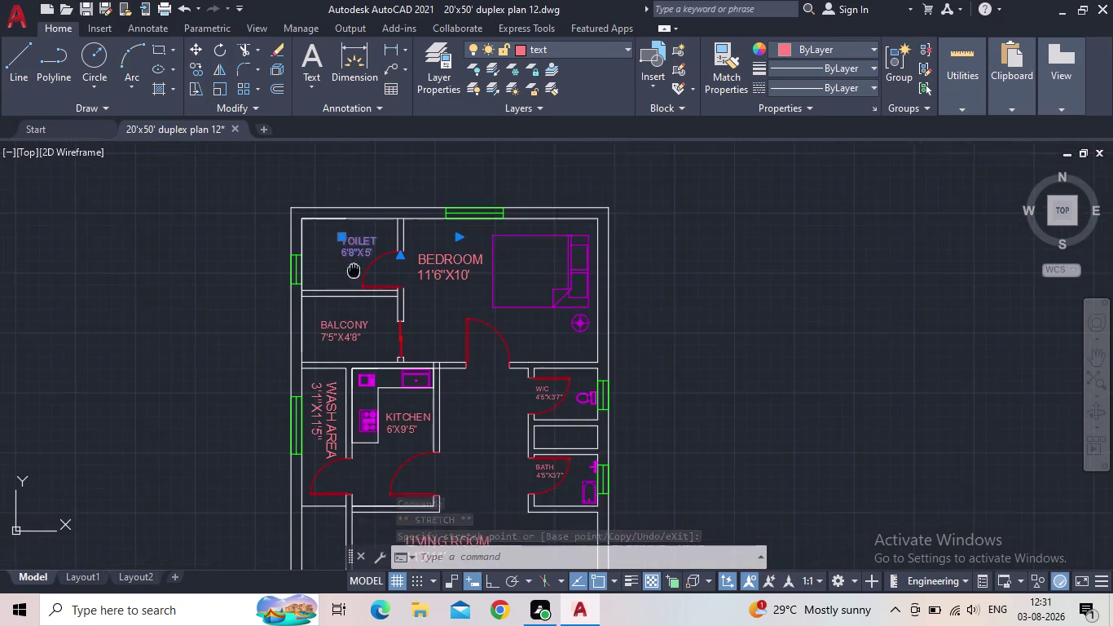
middle_drag(355, 265, 360, 226)
middle_drag(507, 352, 331, 338)
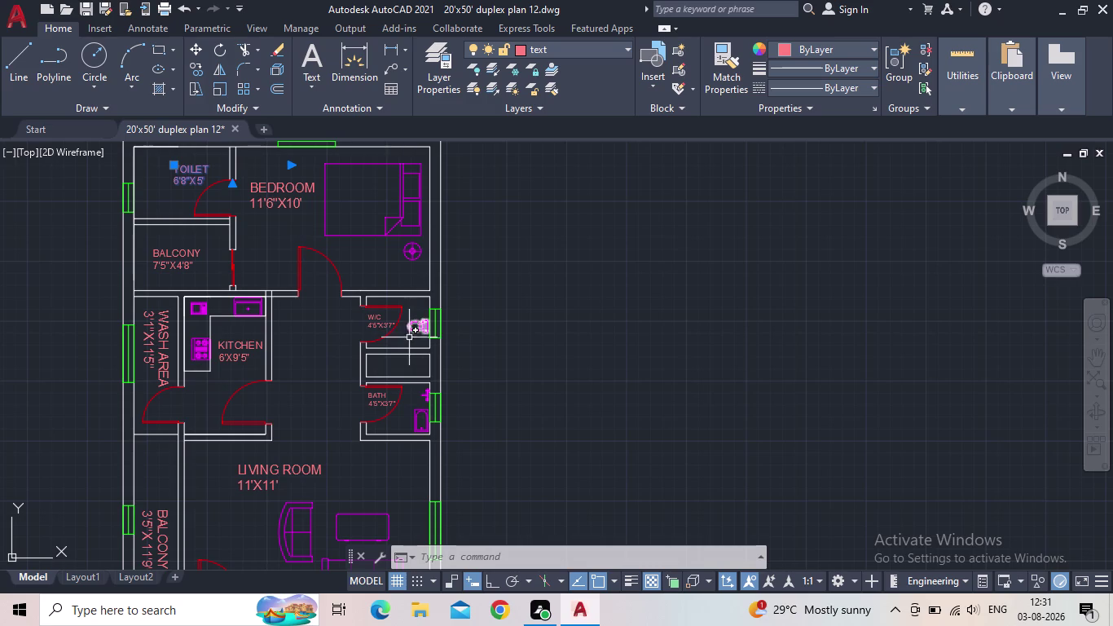
scroll(up, 3)
scroll(down, 3)
key(Escape)
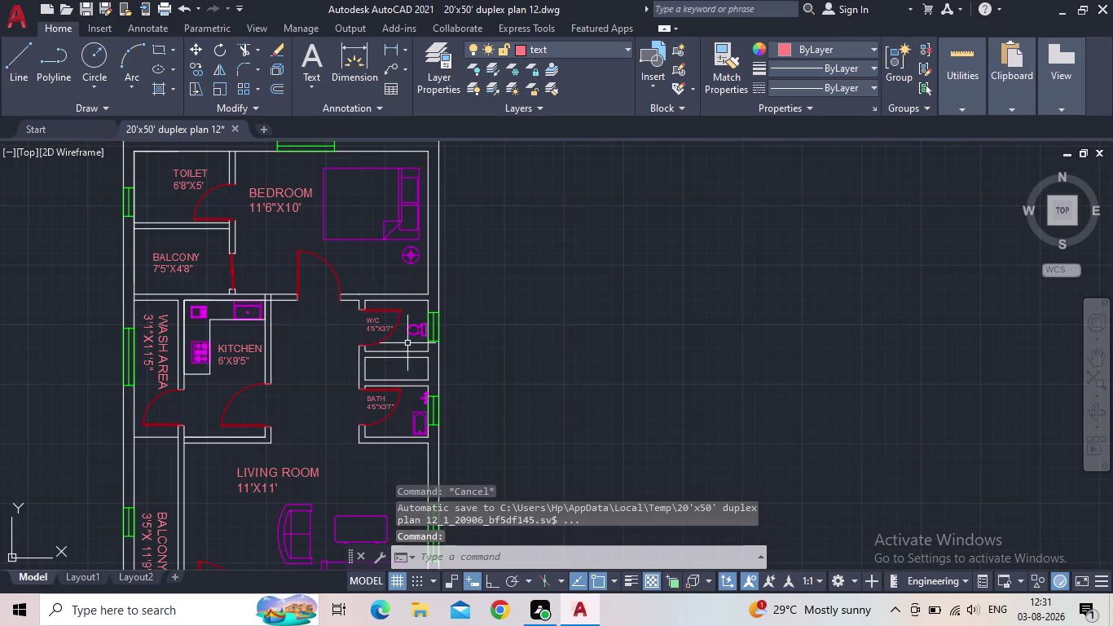
scroll(up, 3)
click(415, 330)
Copy the W/C toilet fixture over toward the upper TOILET room.
click(401, 282)
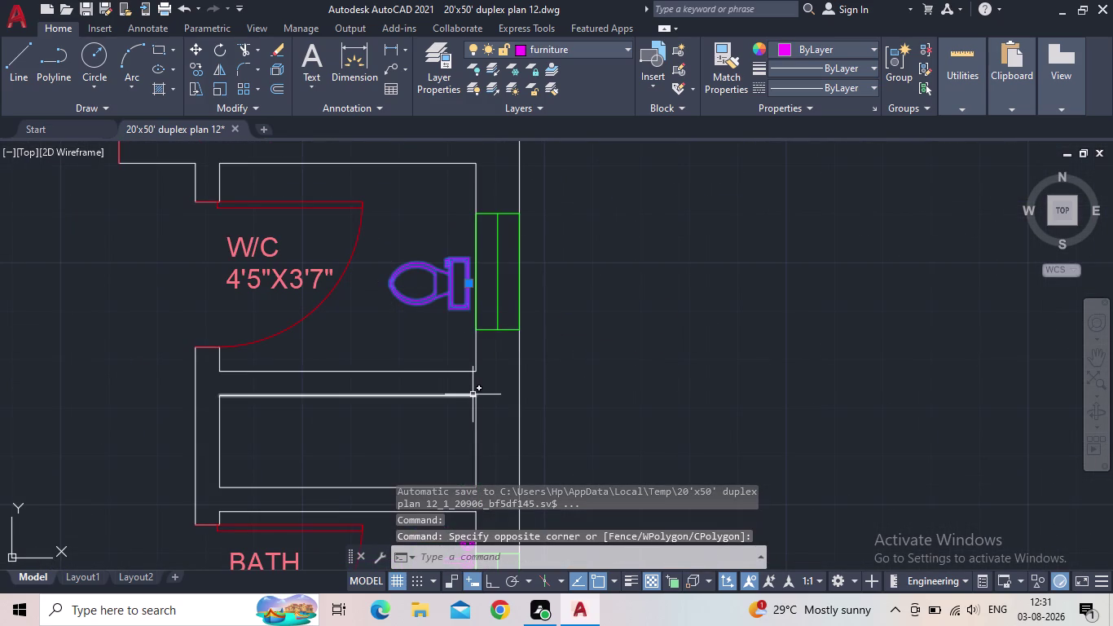
key(c)
key(o)
key(Return)
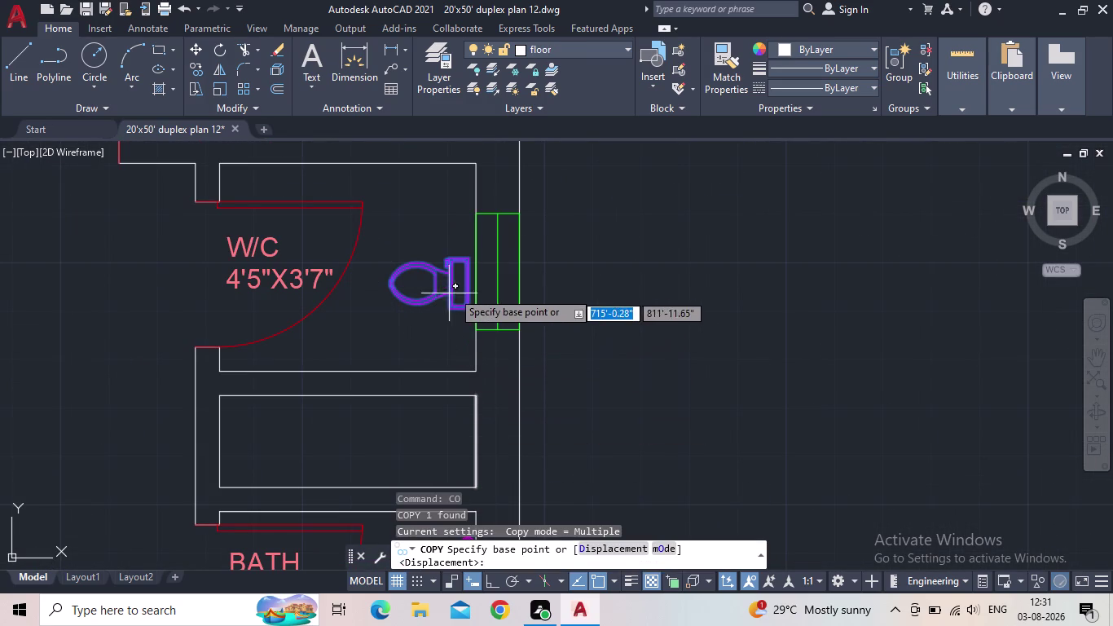
click(461, 290)
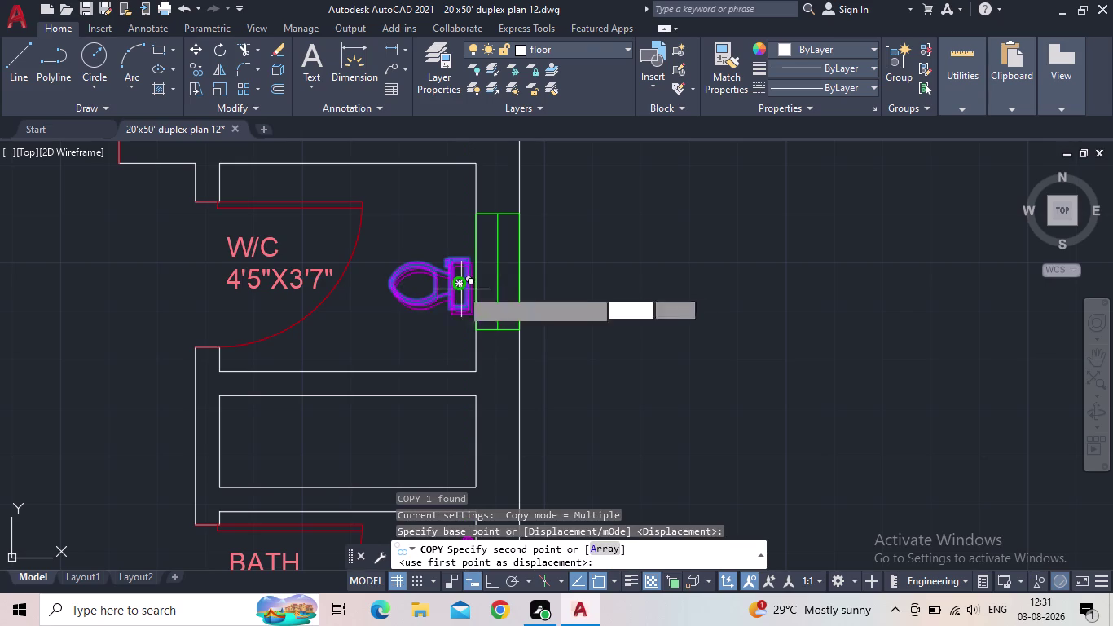
middle_drag(236, 289, 369, 318)
scroll(down, 3)
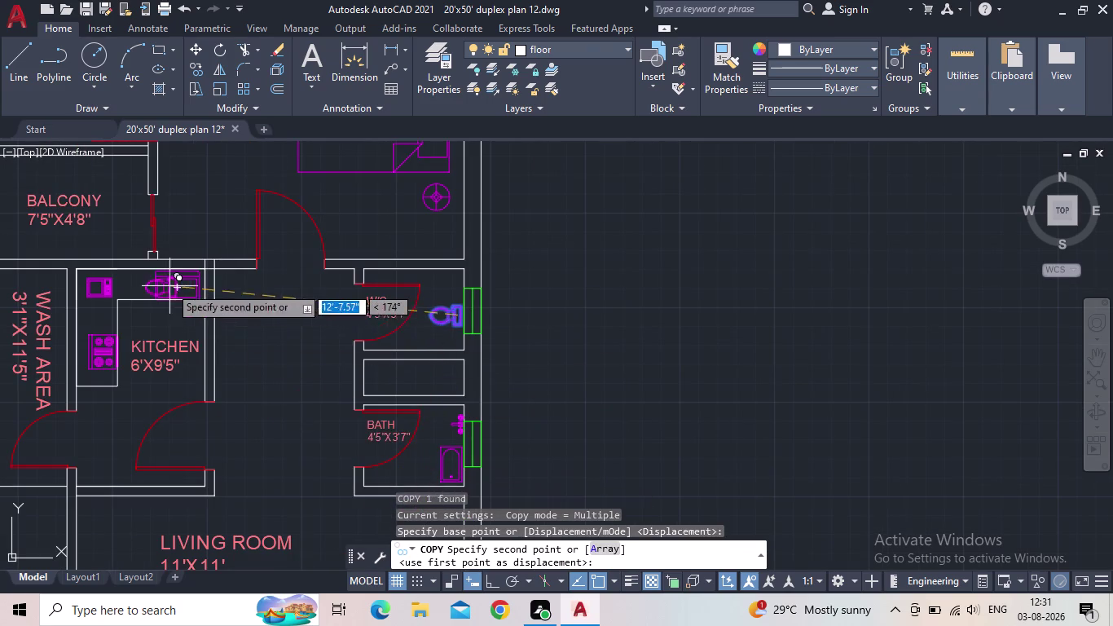
middle_drag(204, 296, 531, 380)
middle_drag(365, 250, 344, 407)
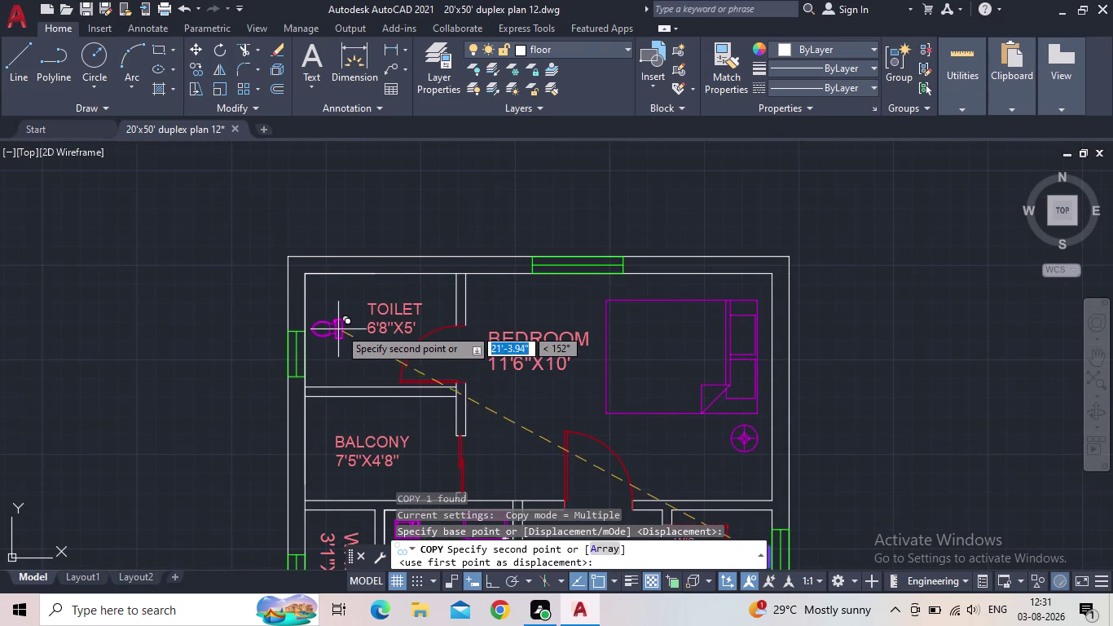
click(340, 315)
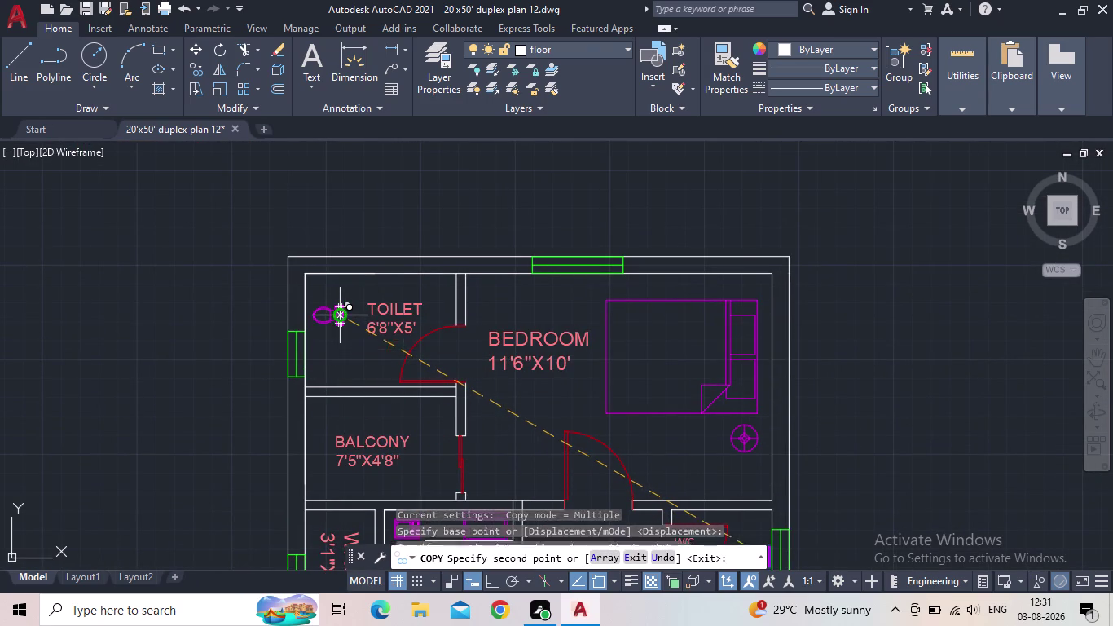
key(Escape)
Reselect the fixture and copy it into the TOILET room.
click(364, 357)
click(321, 311)
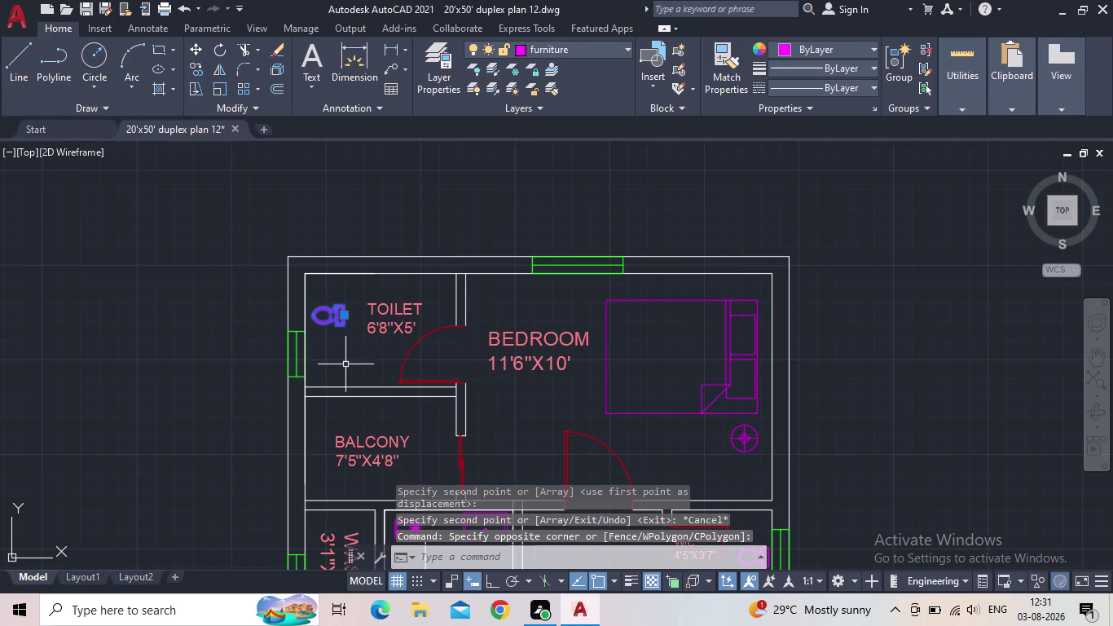
click(484, 582)
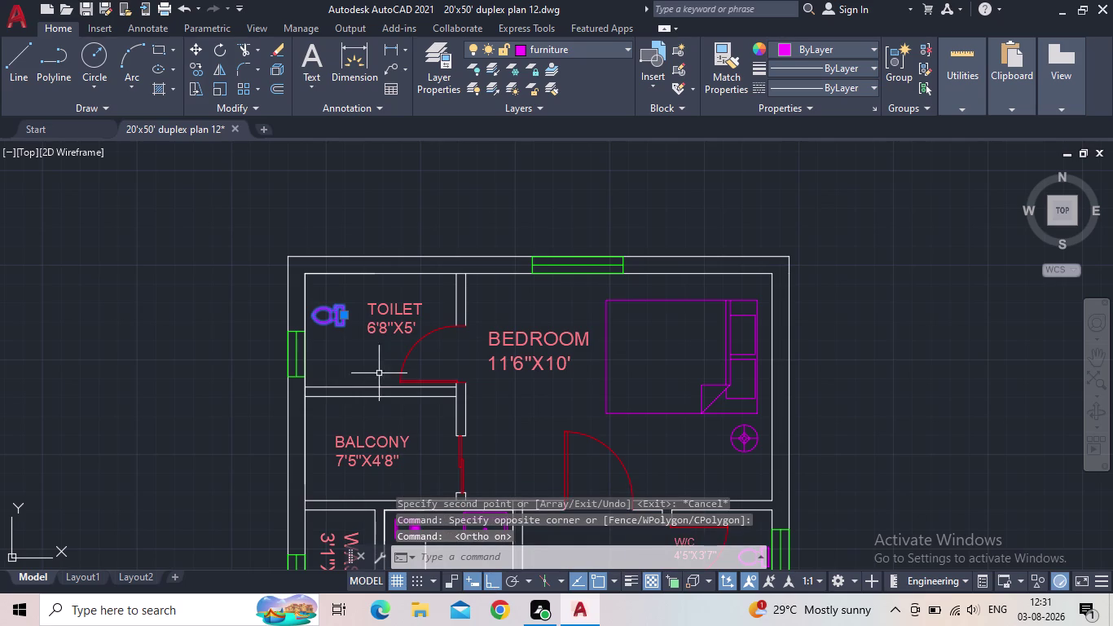
key(space)
click(346, 317)
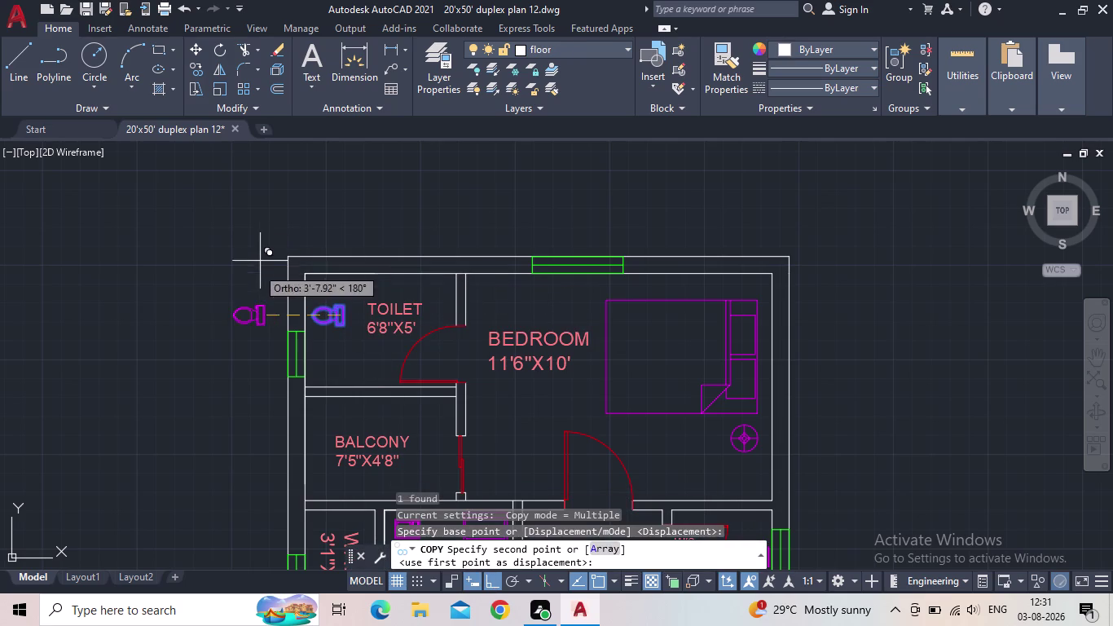
key(Escape)
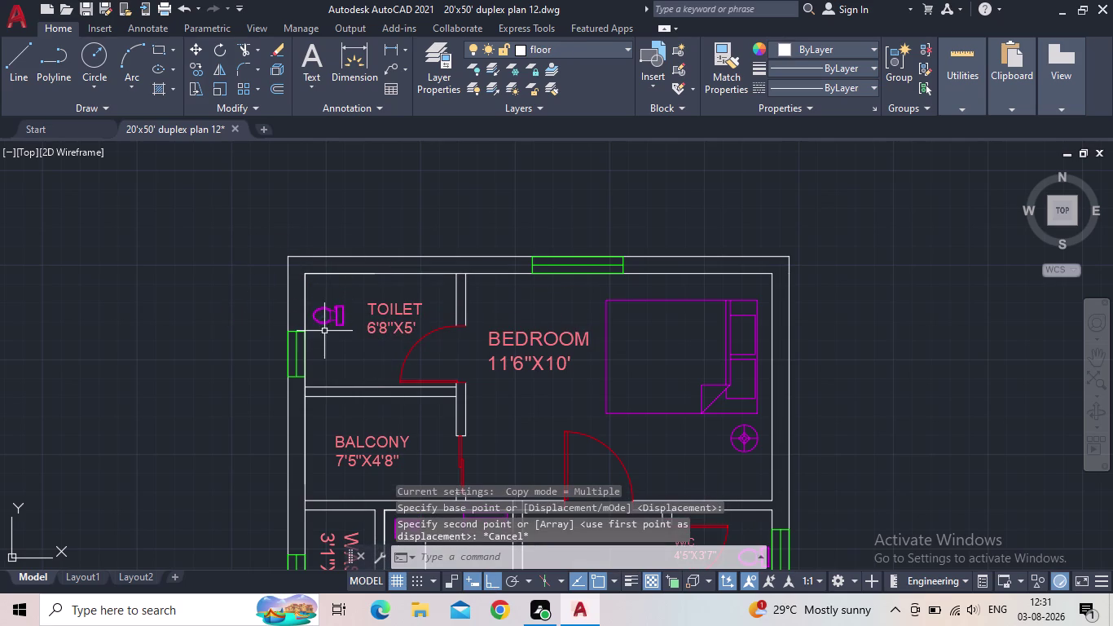
Rotate the toilet fixture 90° and grip-move it against the left wall.
click(326, 320)
key(r)
key(o)
key(Return)
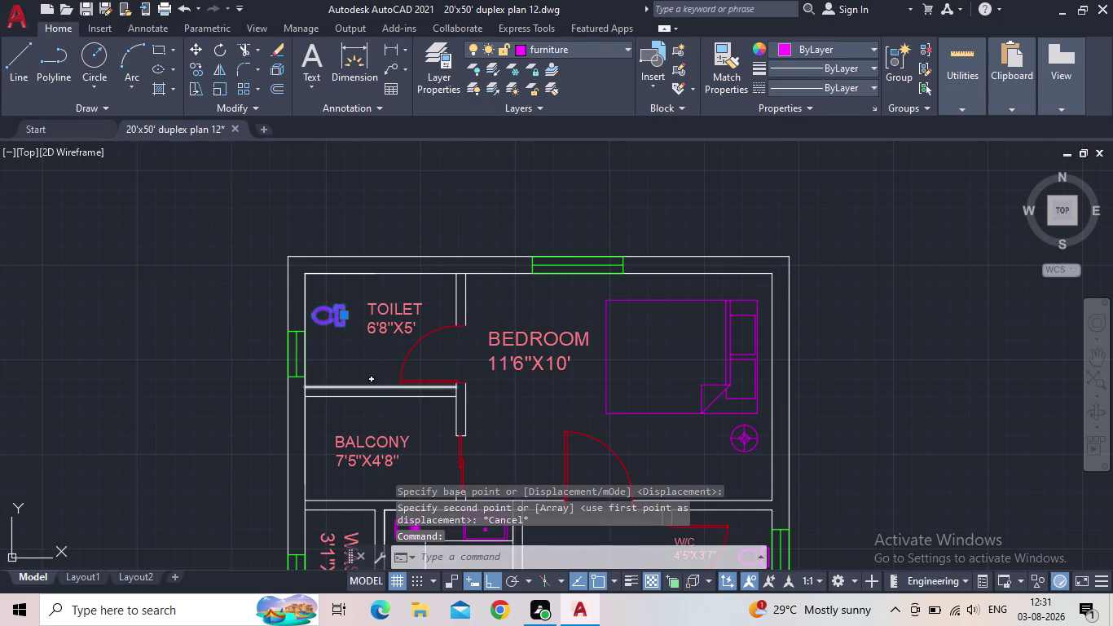
click(344, 321)
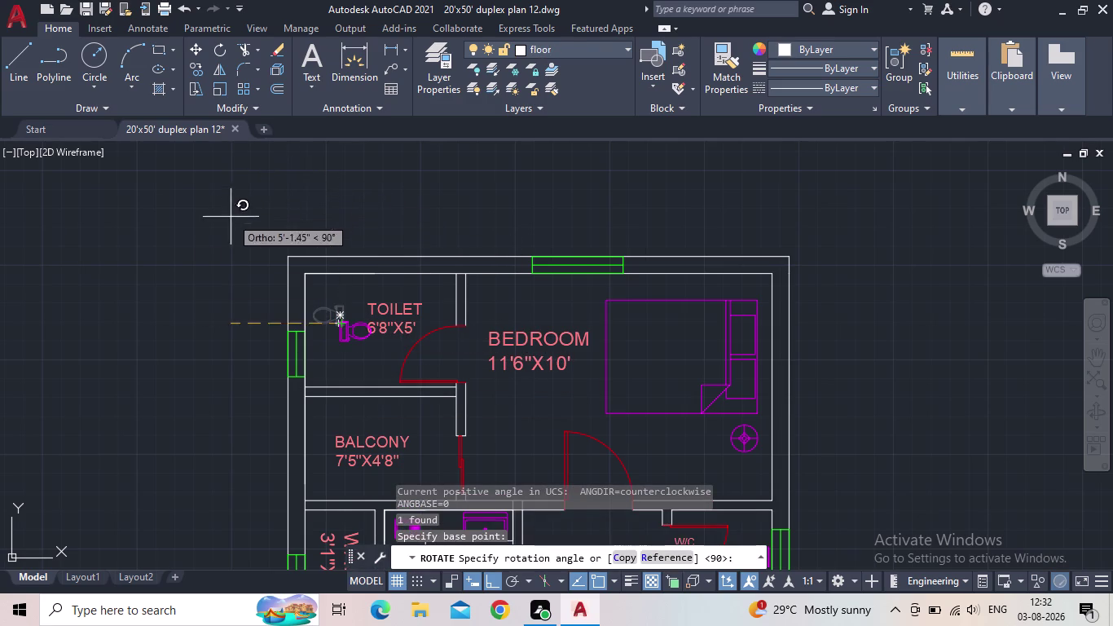
click(189, 318)
click(346, 337)
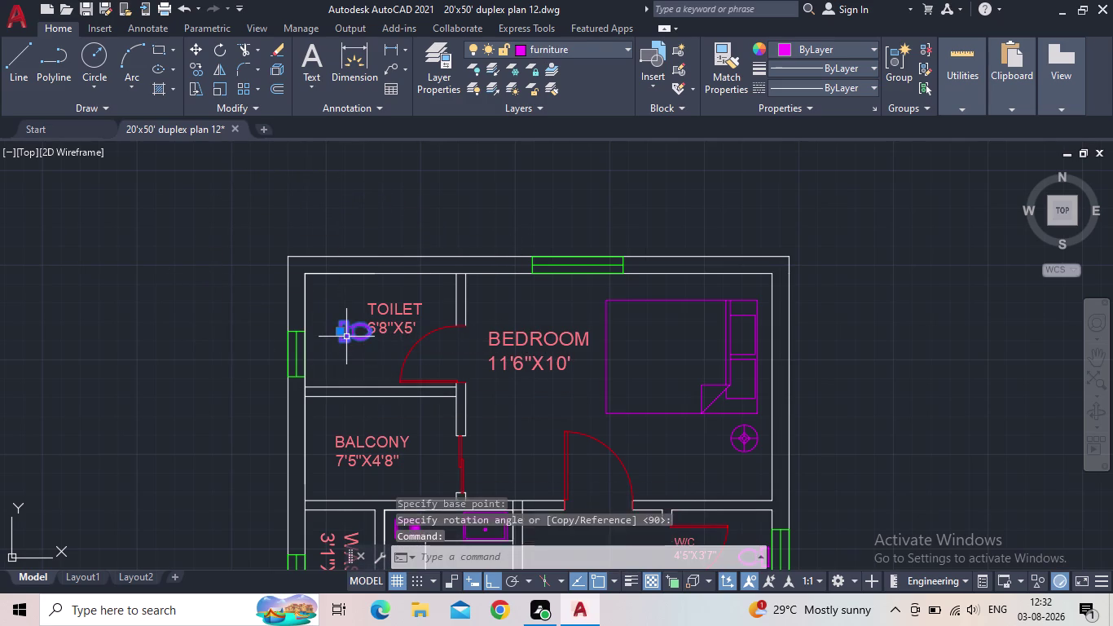
scroll(up, 3)
click(319, 313)
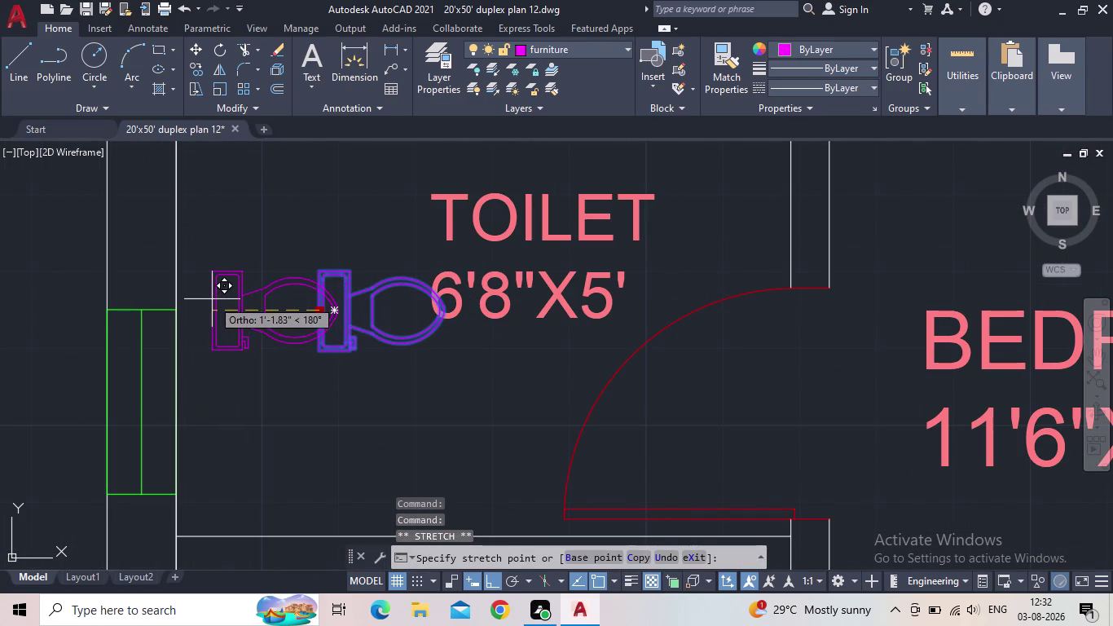
click(202, 300)
Scale the toilet fixture down to fit the TOILET room.
key(s)
key(c)
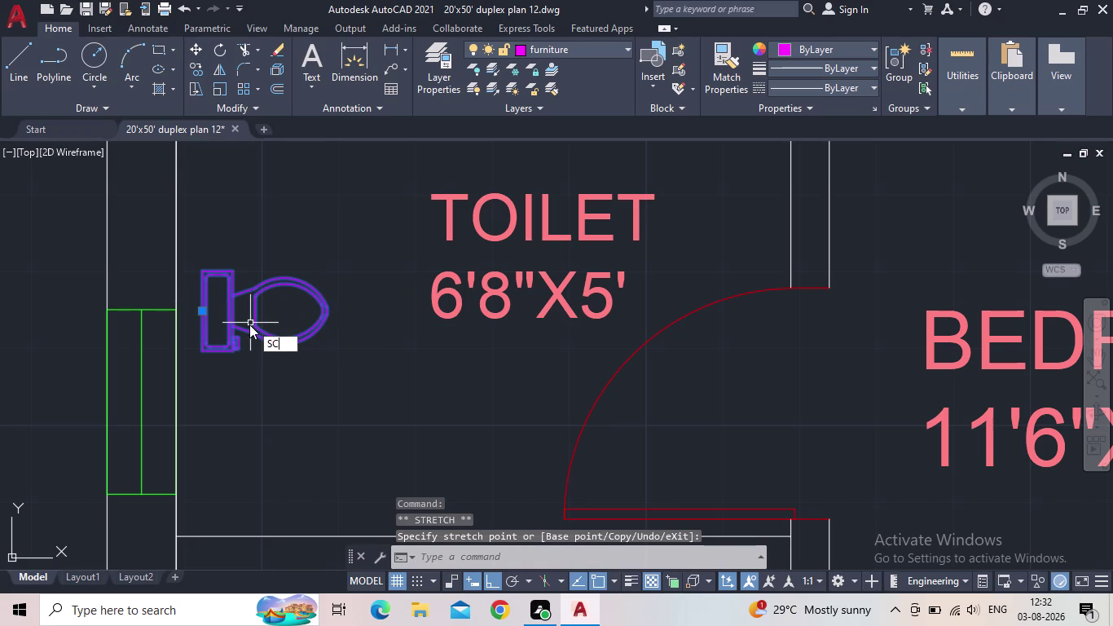
key(space)
click(217, 311)
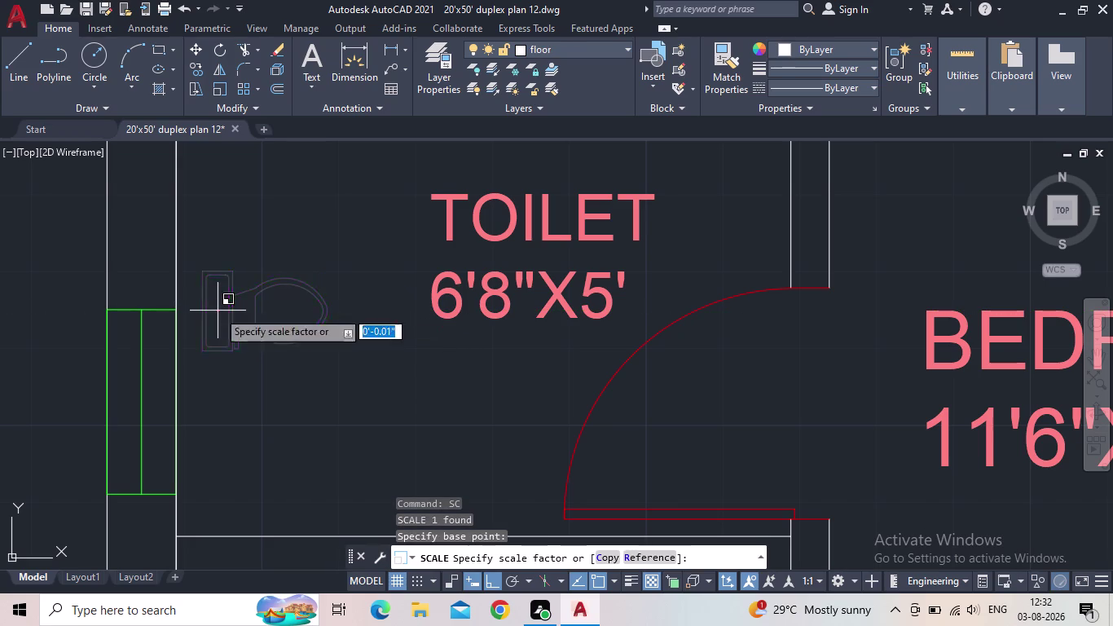
click(334, 404)
scroll(down, 3)
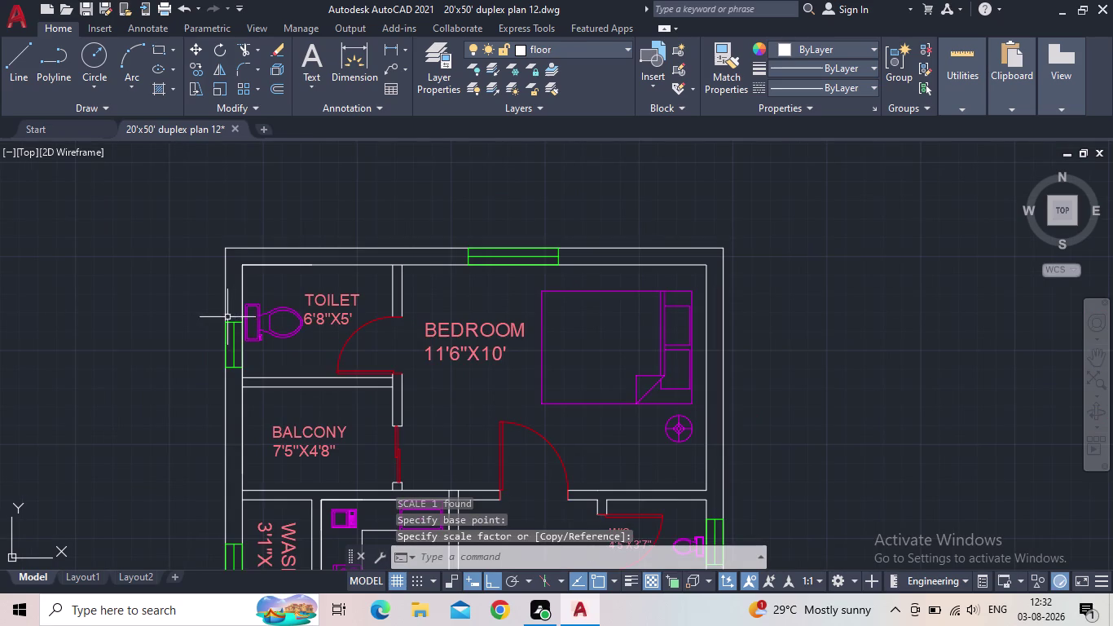
middle_drag(249, 312, 280, 246)
scroll(down, 3)
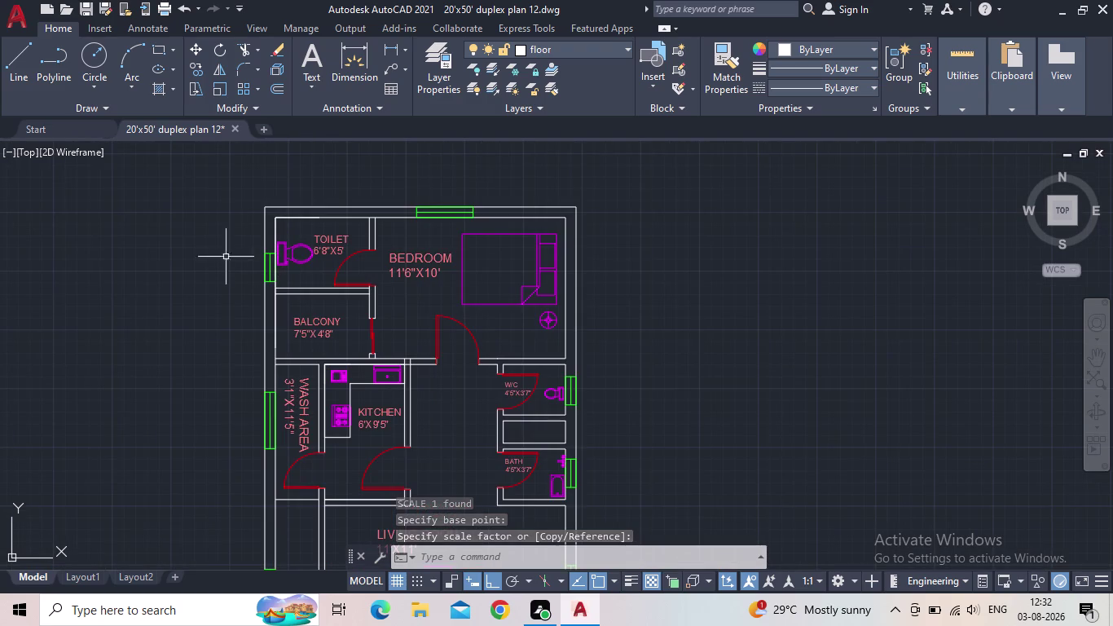
middle_drag(188, 262, 88, 286)
scroll(up, 3)
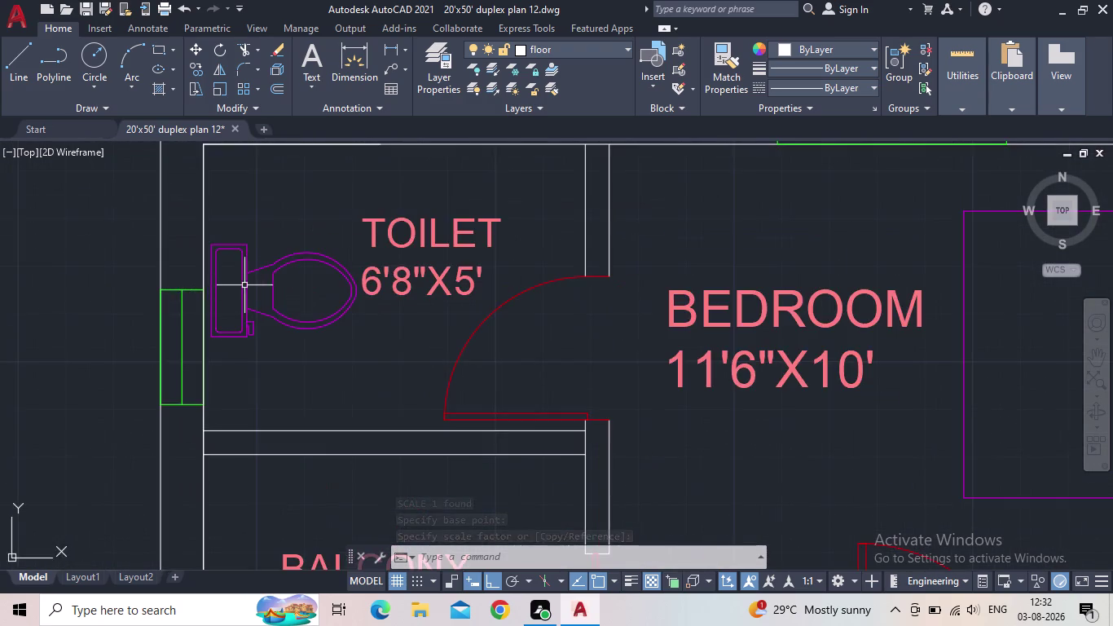
Select the TOILET label and cancel the grip stretch with Esc.
scroll(down, 3)
click(320, 275)
scroll(up, 3)
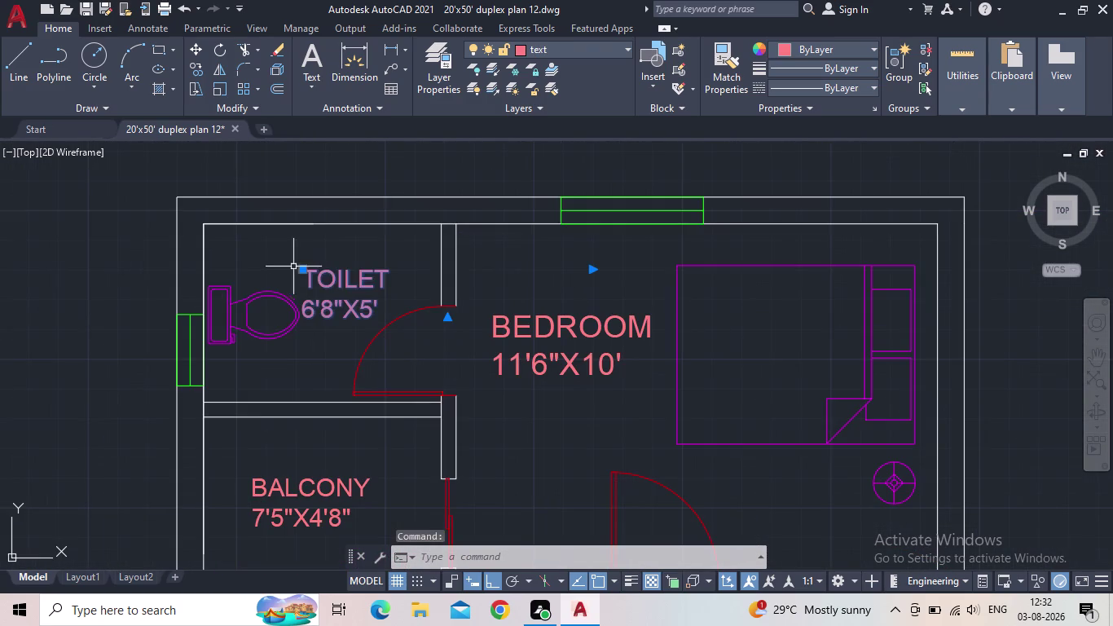
click(300, 269)
click(311, 270)
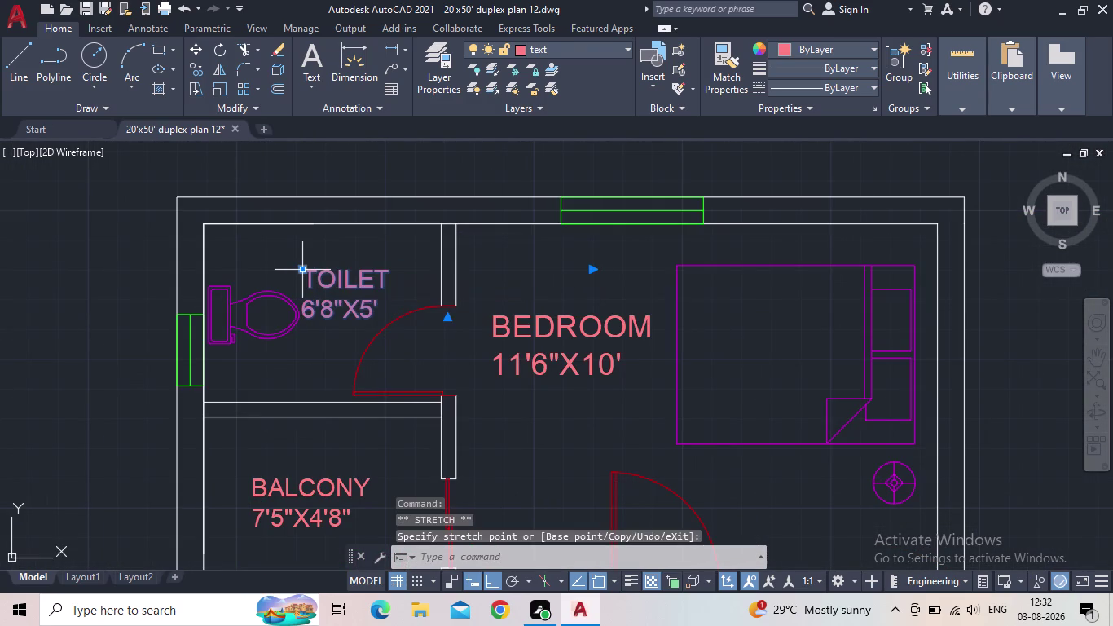
click(303, 270)
click(321, 270)
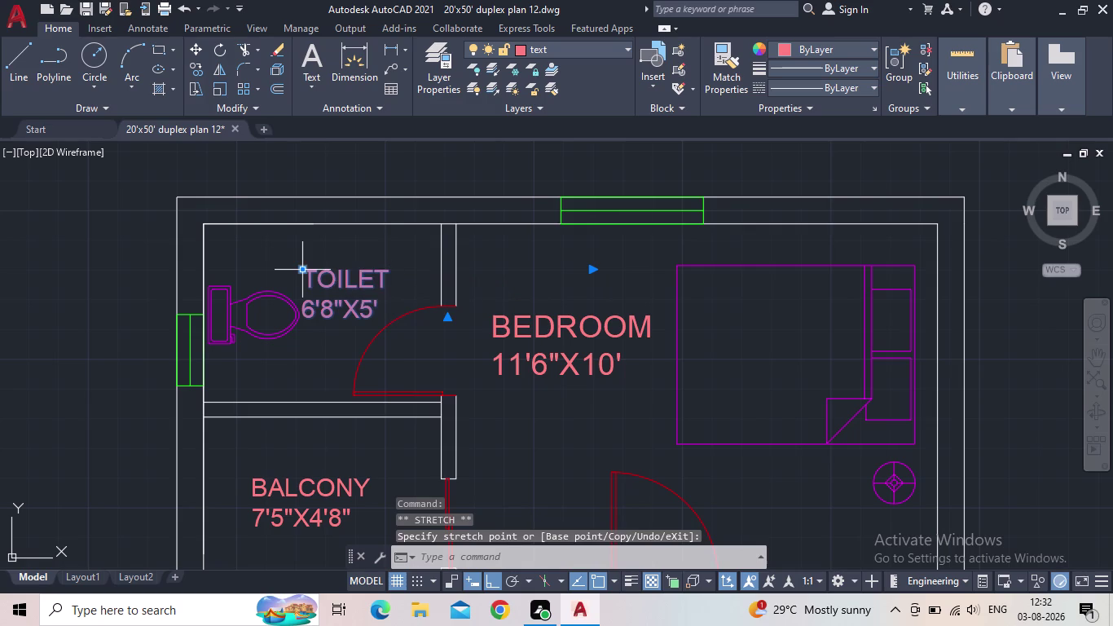
click(300, 272)
click(319, 271)
key(Escape)
Save the duplex plan drawing from the Quick Access Toolbar.
scroll(down, 3)
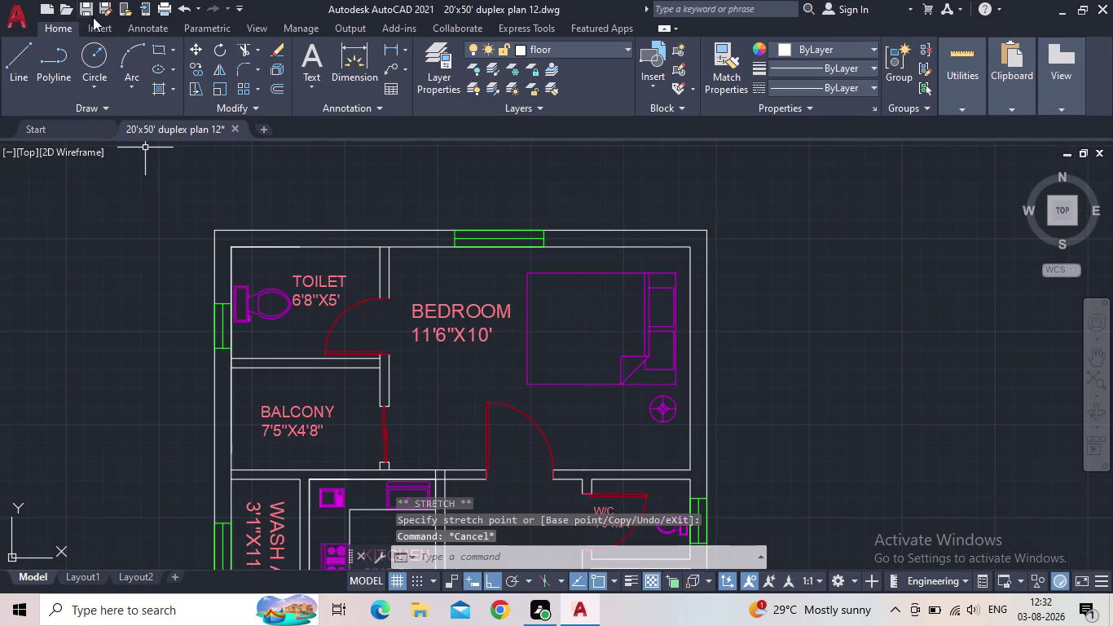
click(88, 13)
scroll(down, 3)
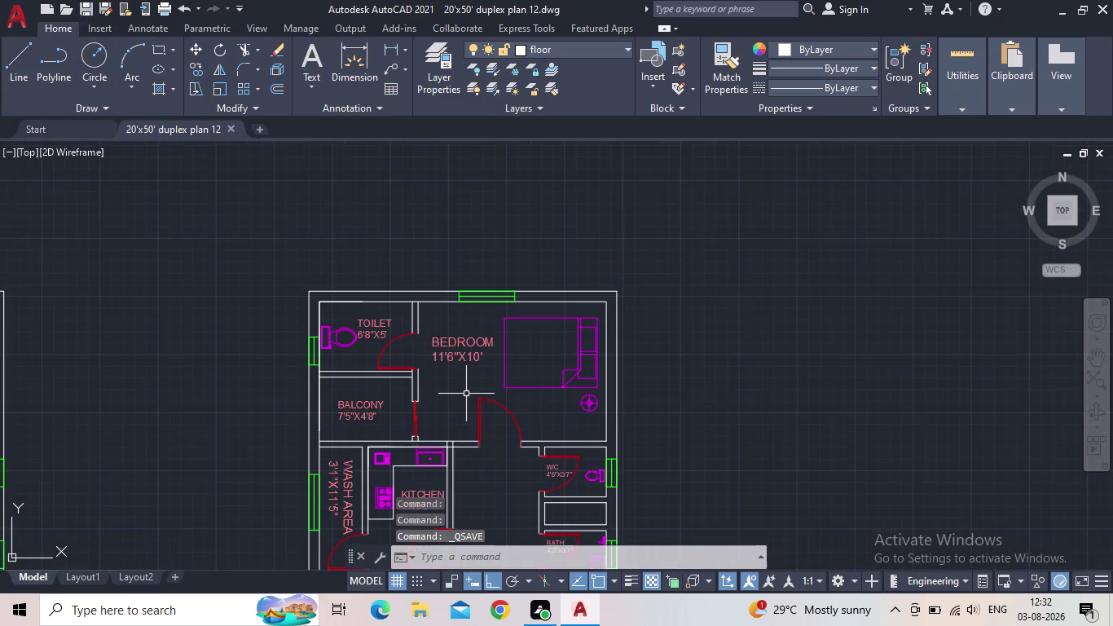
middle_drag(461, 391, 436, 347)
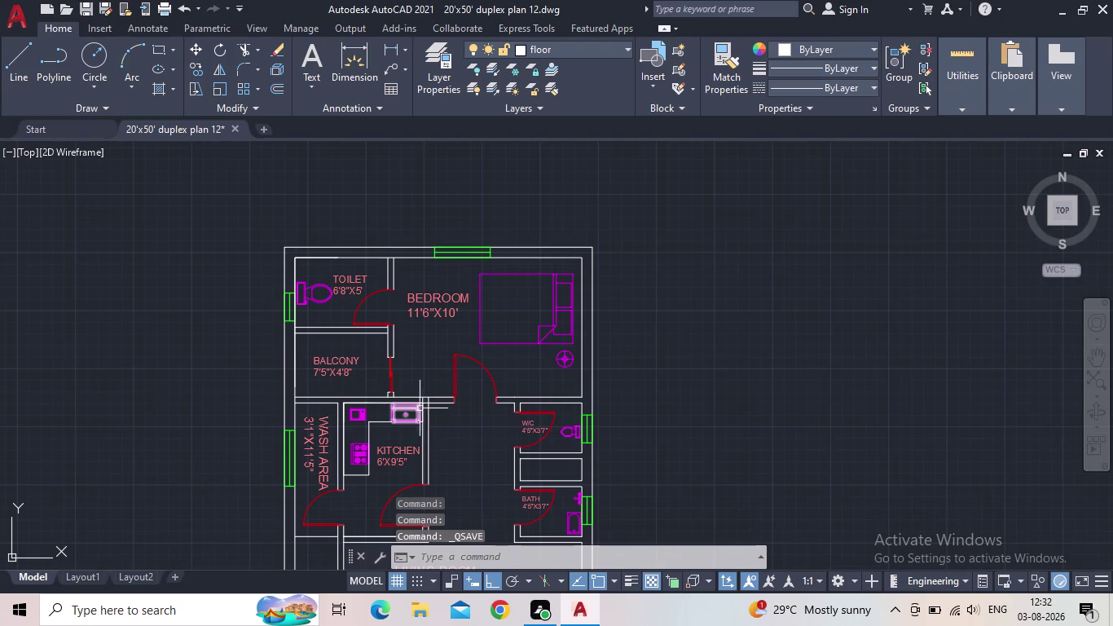
scroll(down, 3)
middle_drag(405, 429, 405, 383)
scroll(up, 3)
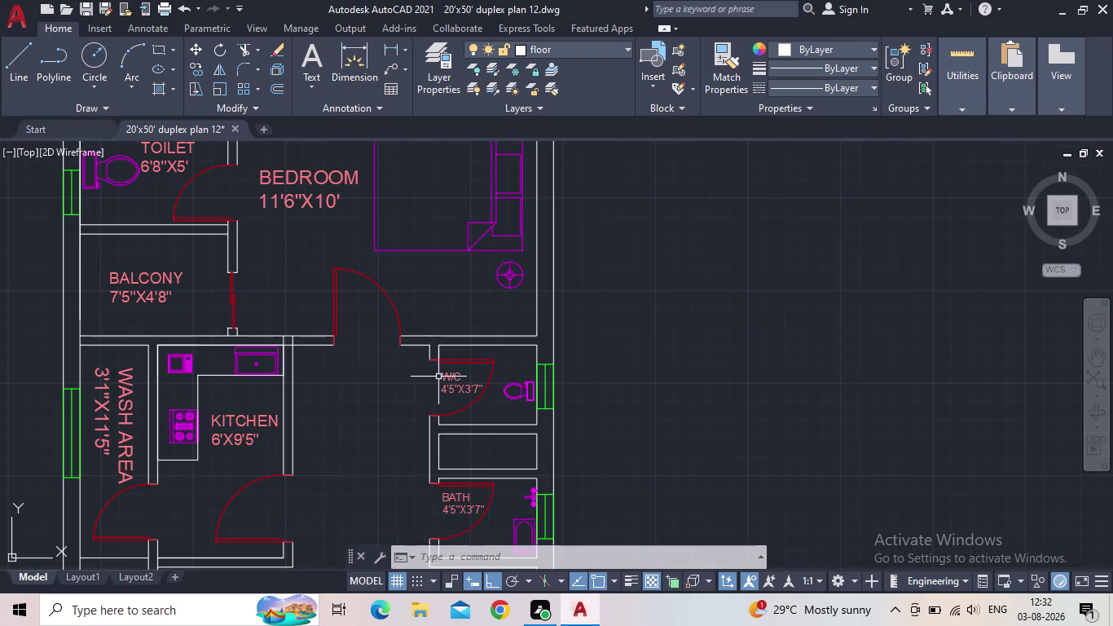
scroll(down, 3)
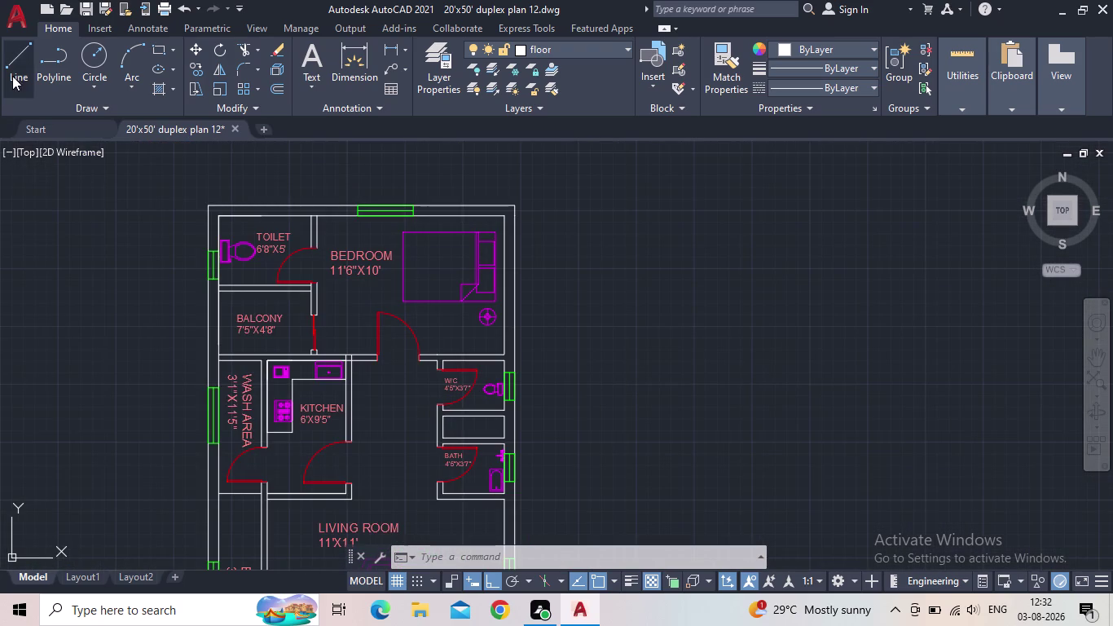
Draw two crossing diagonal lines across the first W/C–BATH shaft rectangle.
click(18, 62)
scroll(up, 3)
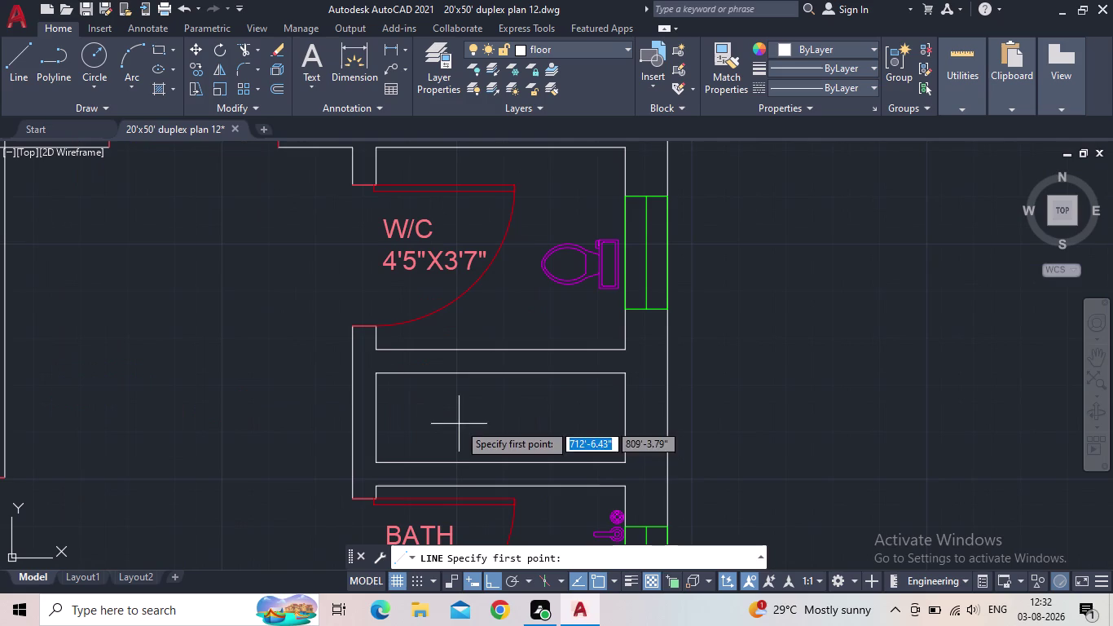
click(376, 376)
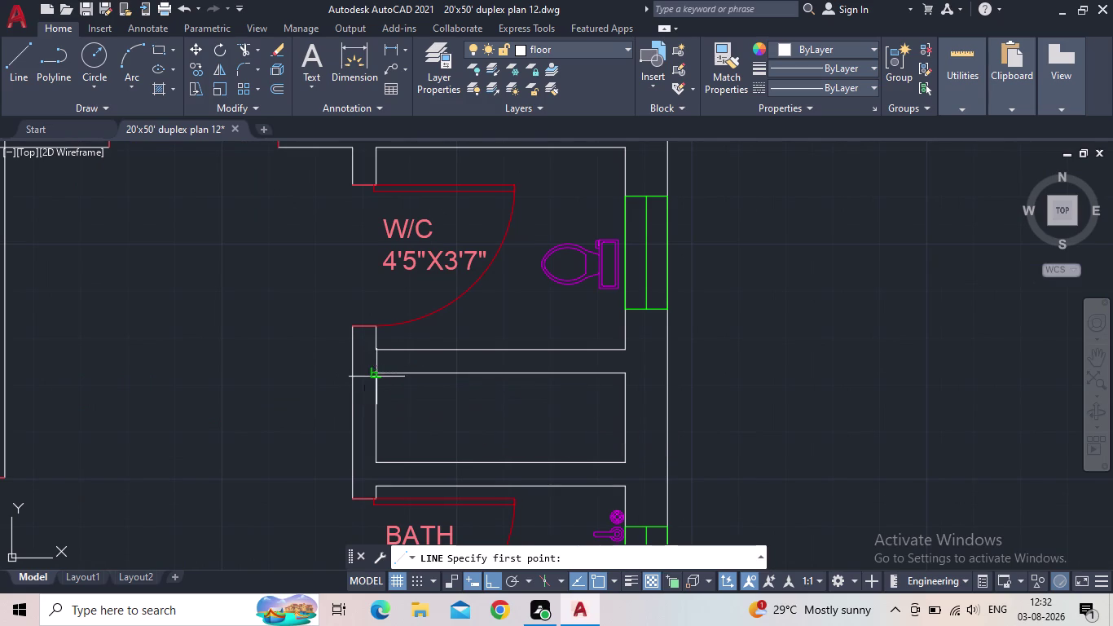
click(626, 462)
key(Escape)
key(space)
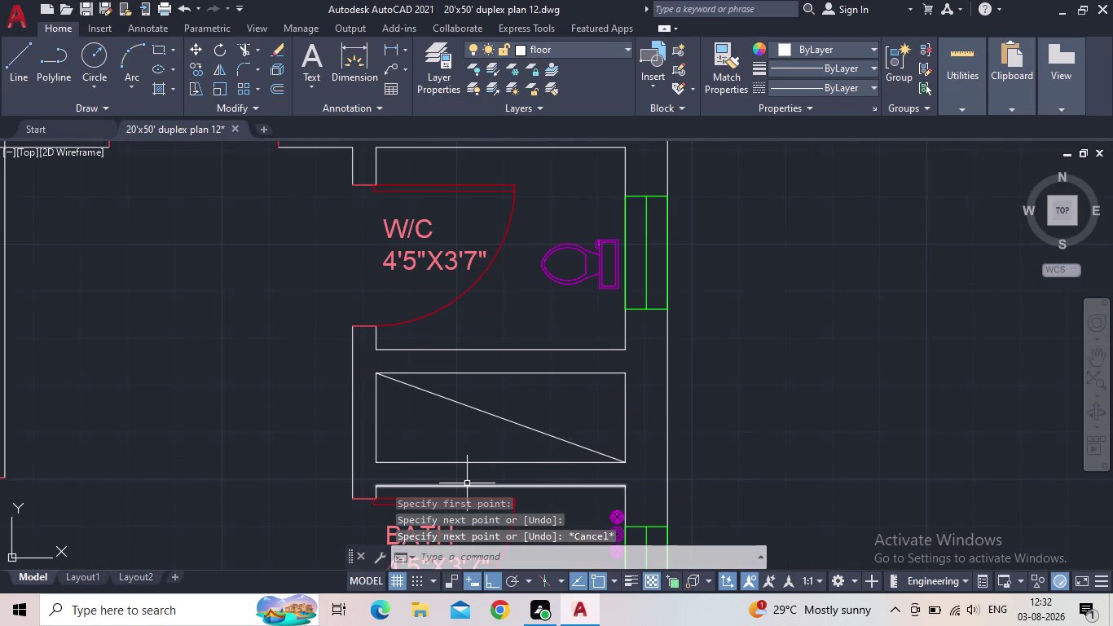
click(377, 464)
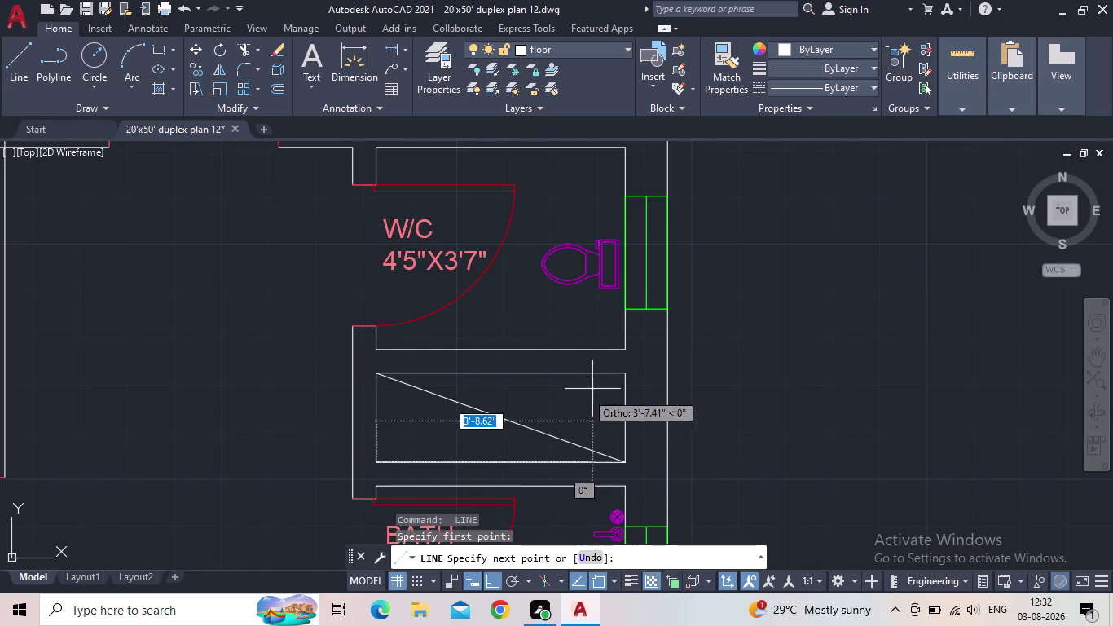
click(623, 372)
key(Escape)
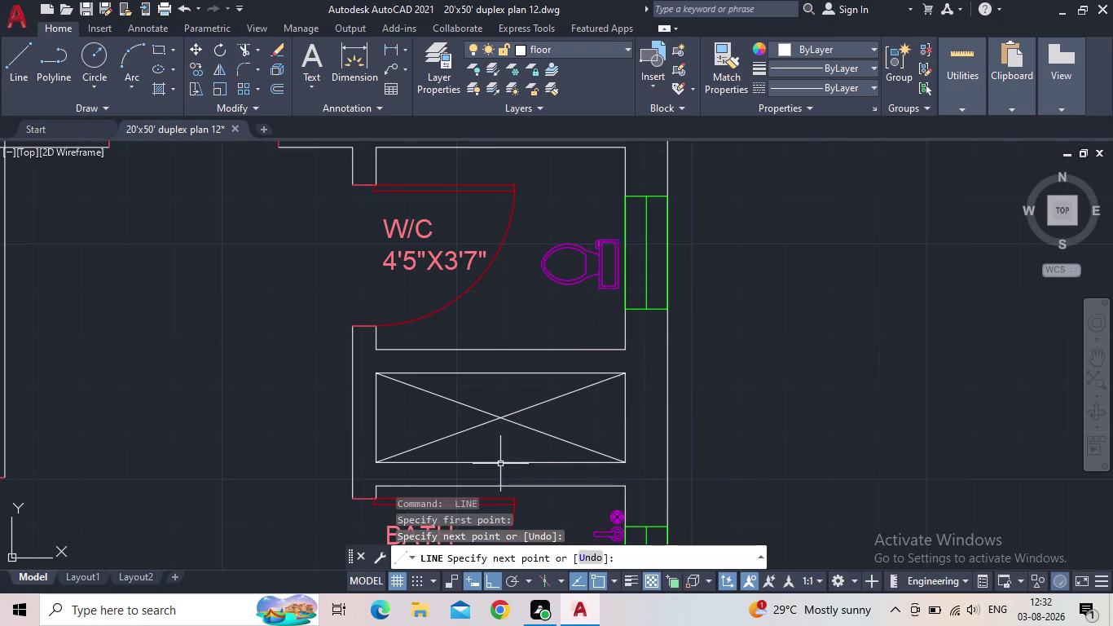
Draw the same X of diagonals across the shaft rectangle in the other plan.
scroll(down, 3)
middle_drag(475, 454, 649, 407)
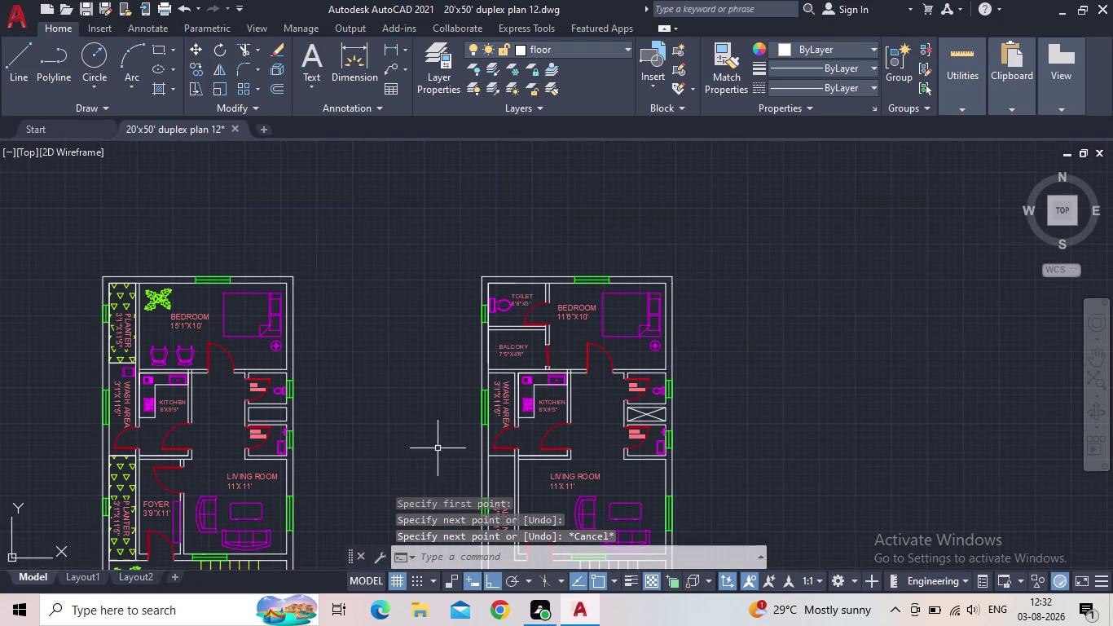
scroll(up, 3)
scroll(down, 3)
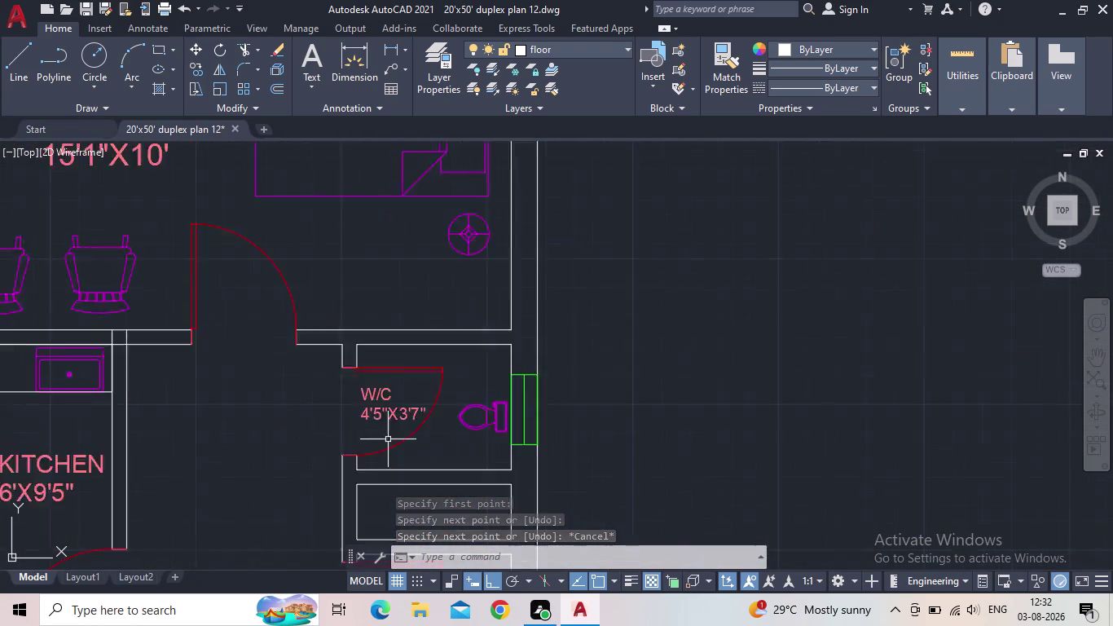
middle_drag(392, 367, 392, 295)
key(space)
scroll(up, 3)
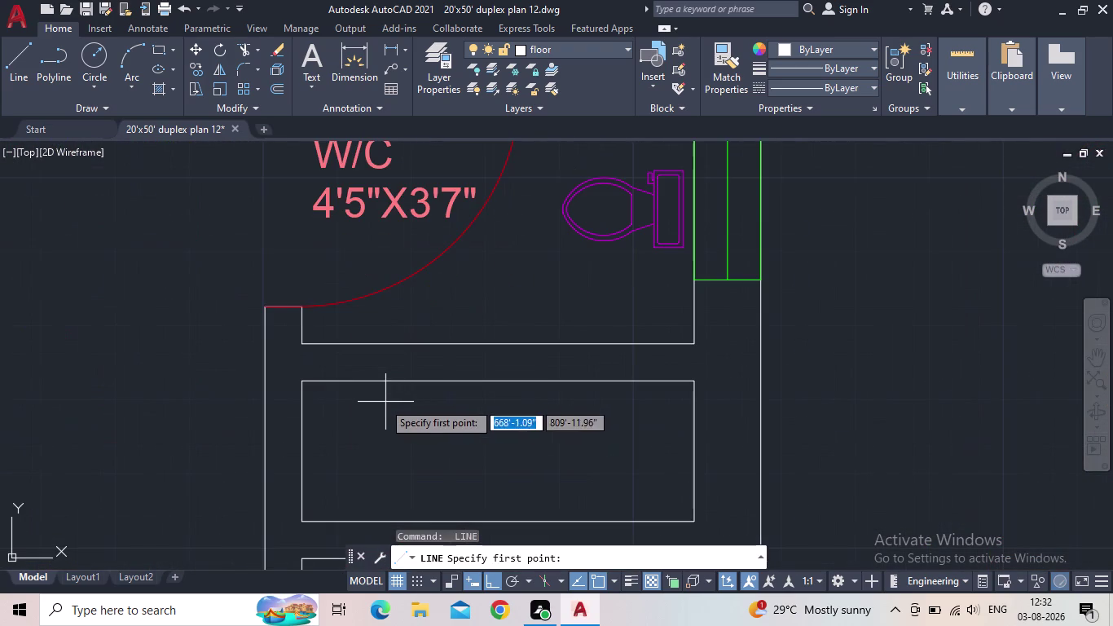
click(302, 384)
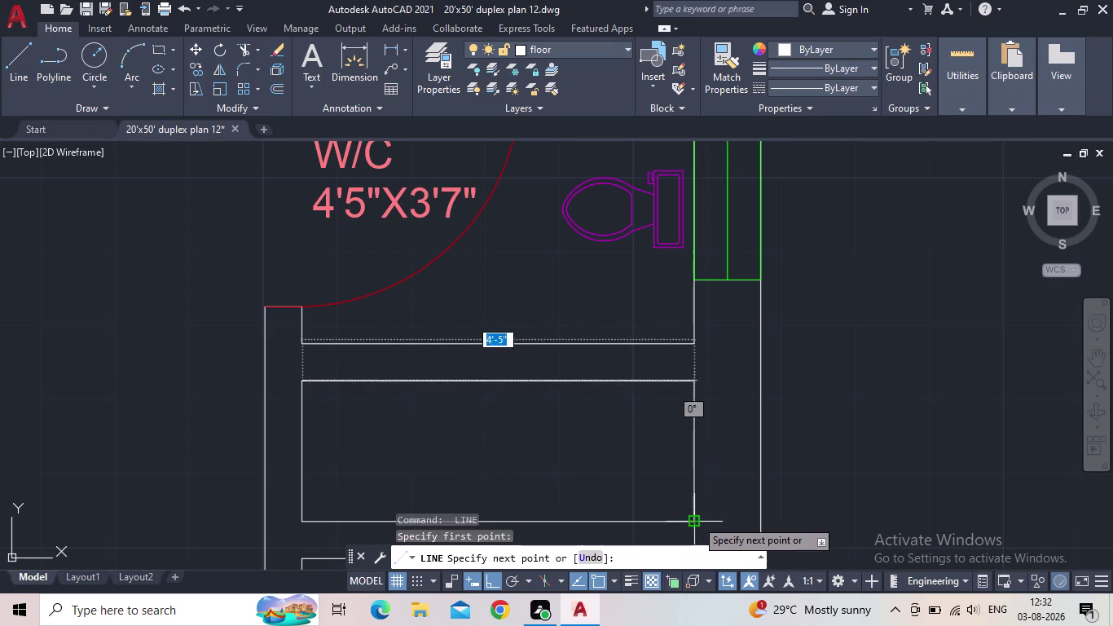
click(696, 519)
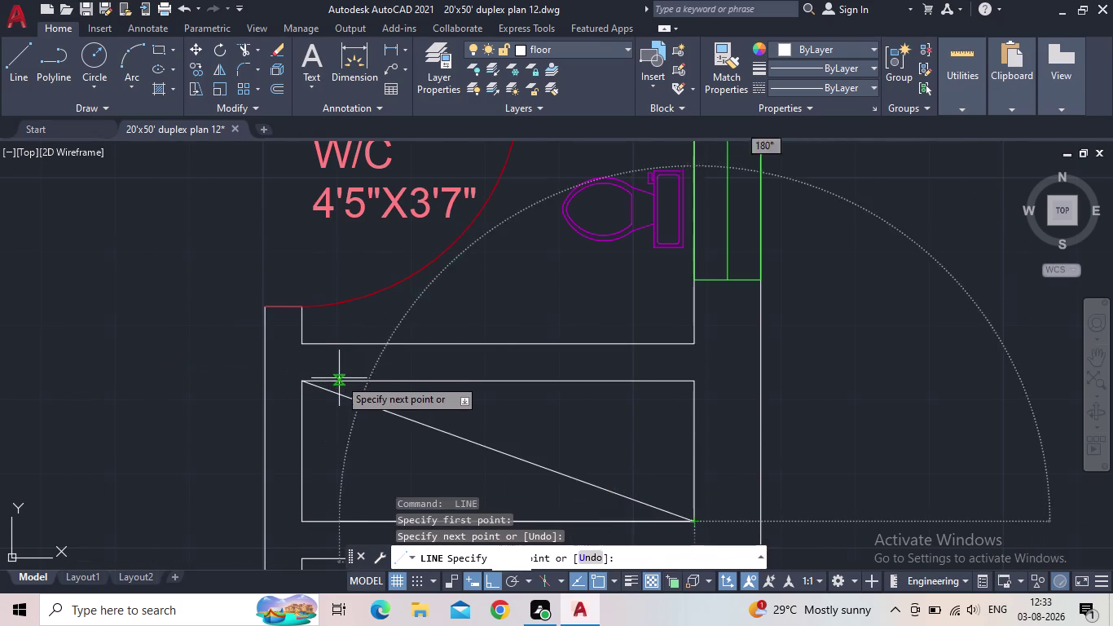
key(Escape)
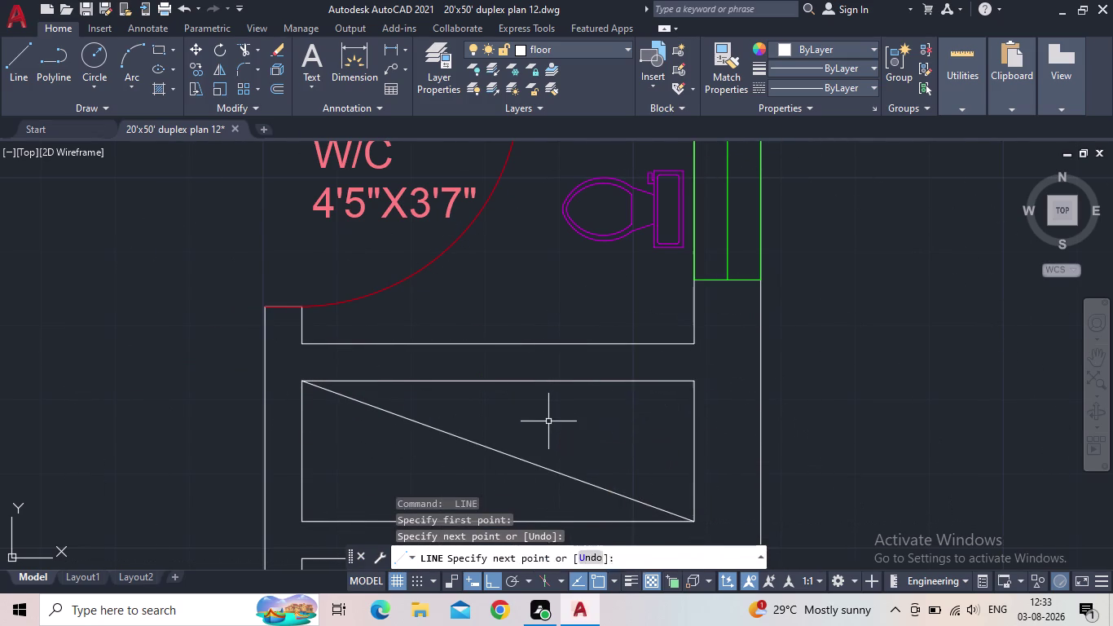
key(space)
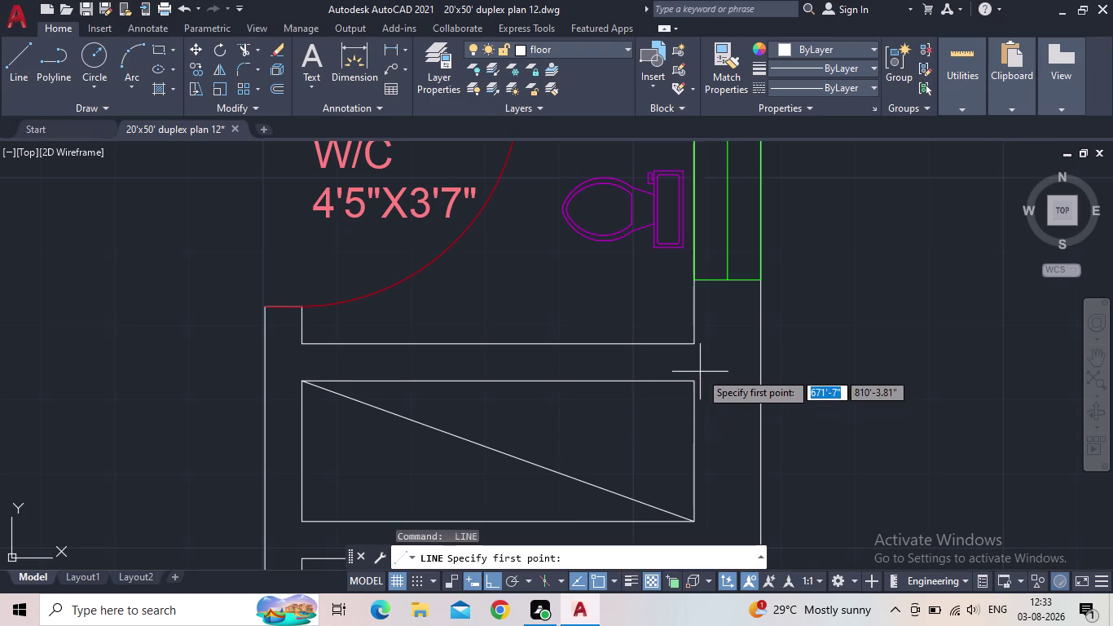
drag(691, 385, 683, 387)
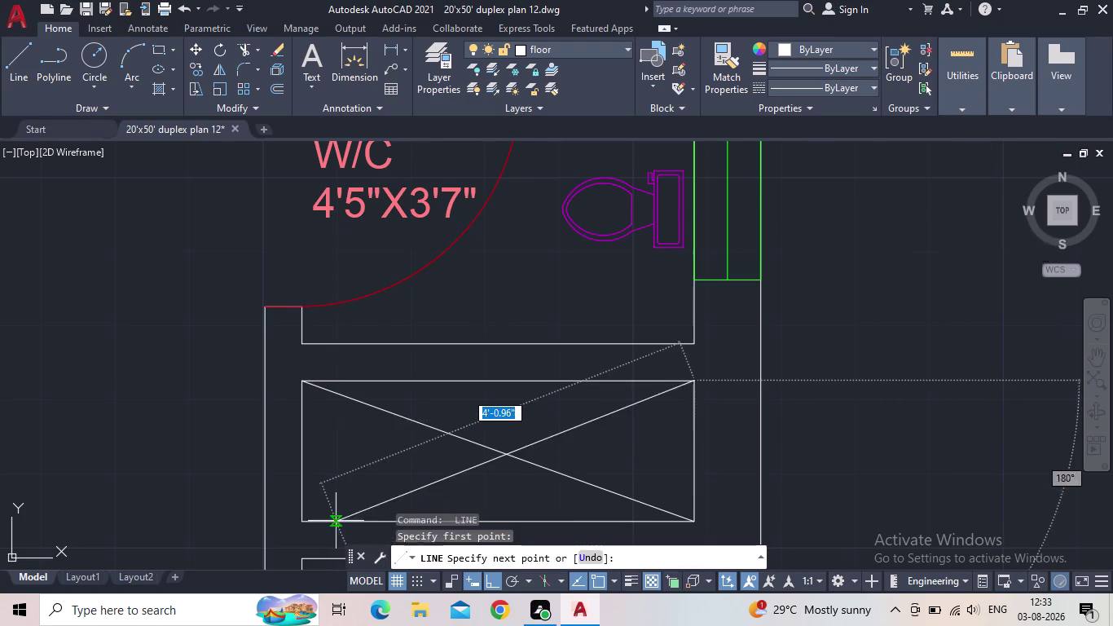
click(299, 516)
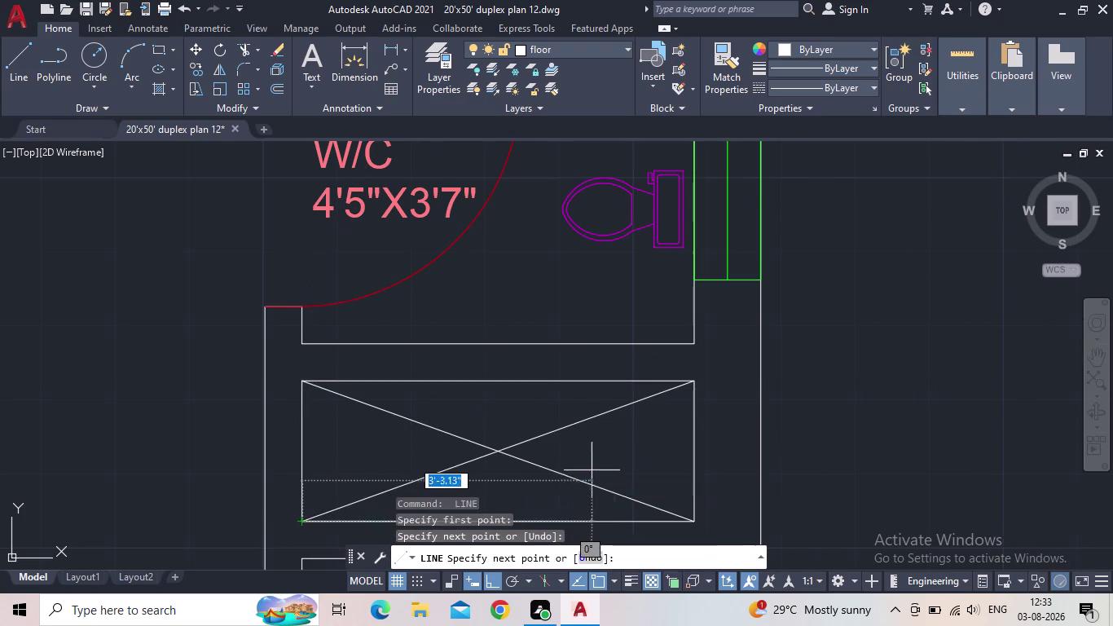
key(Escape)
scroll(down, 3)
middle_drag(559, 463, 561, 381)
scroll(down, 3)
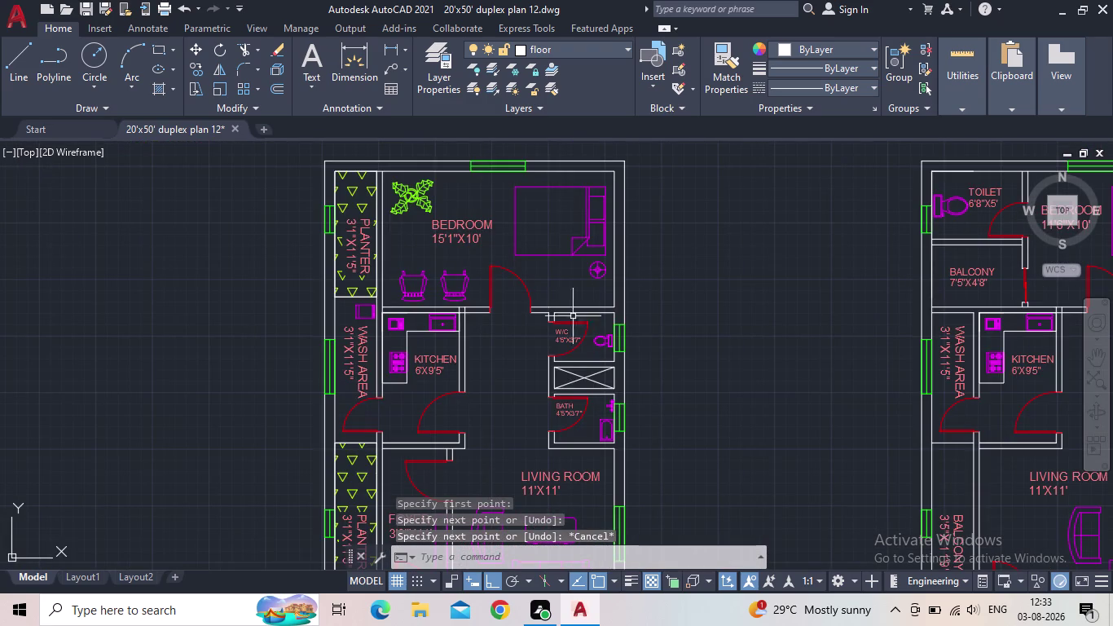
Save the drawing and pan across both floor plans' W/C and BATH areas.
click(87, 0)
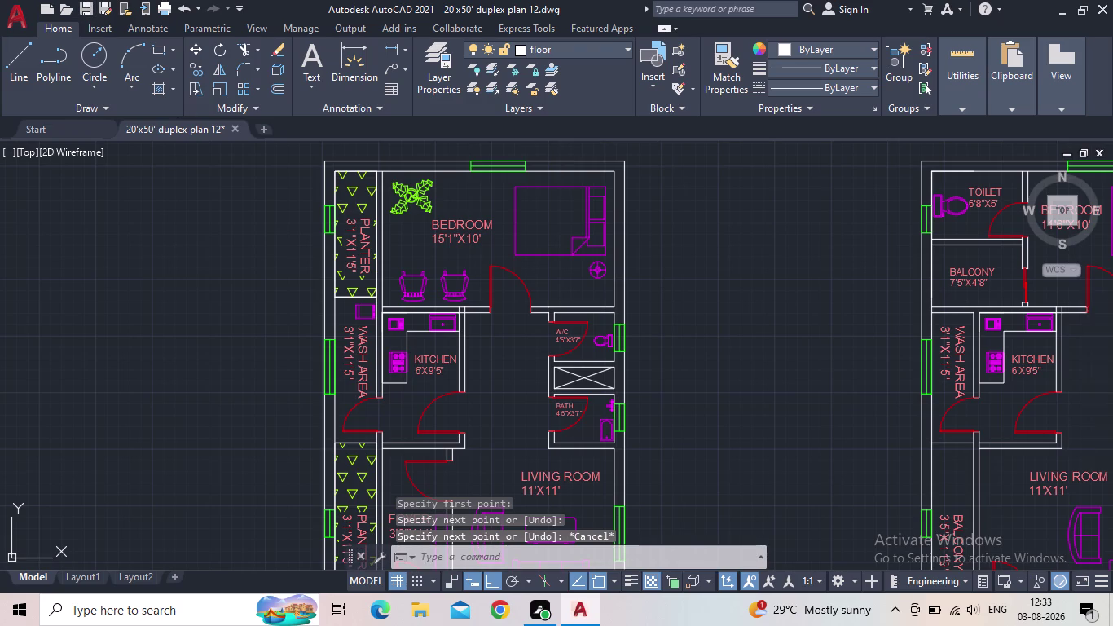
middle_drag(720, 372, 633, 358)
scroll(down, 3)
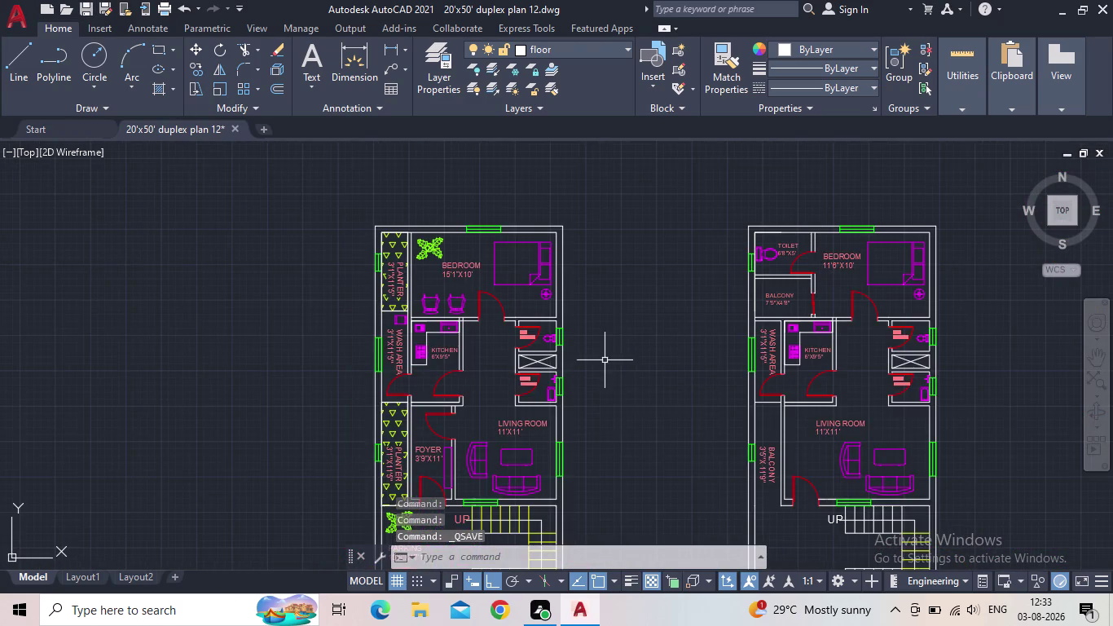
middle_drag(632, 369, 540, 352)
scroll(up, 3)
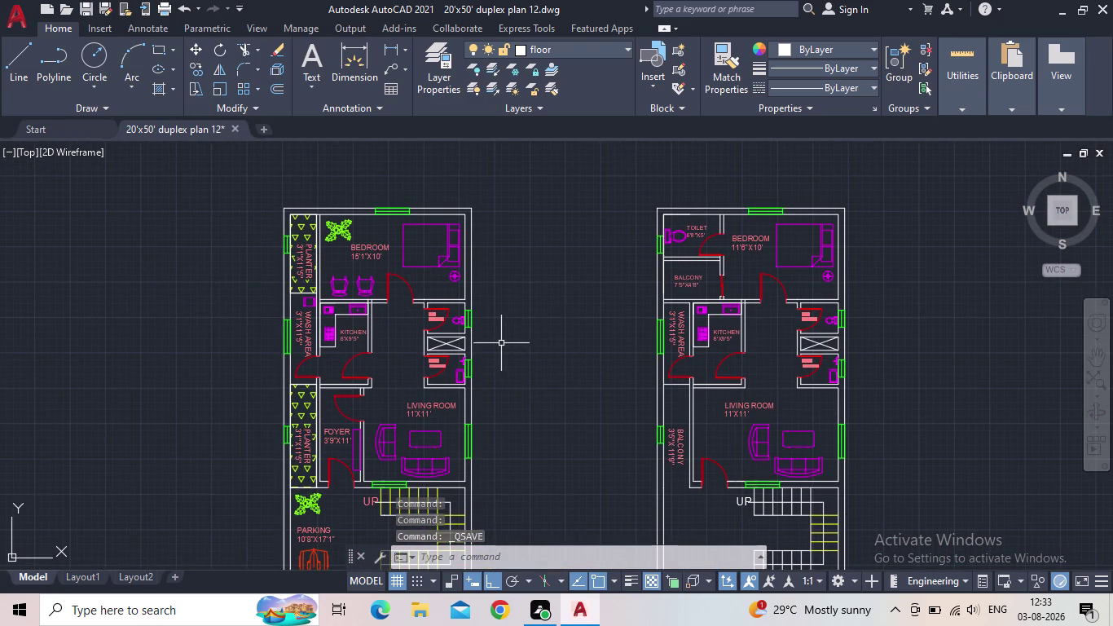
scroll(up, 3)
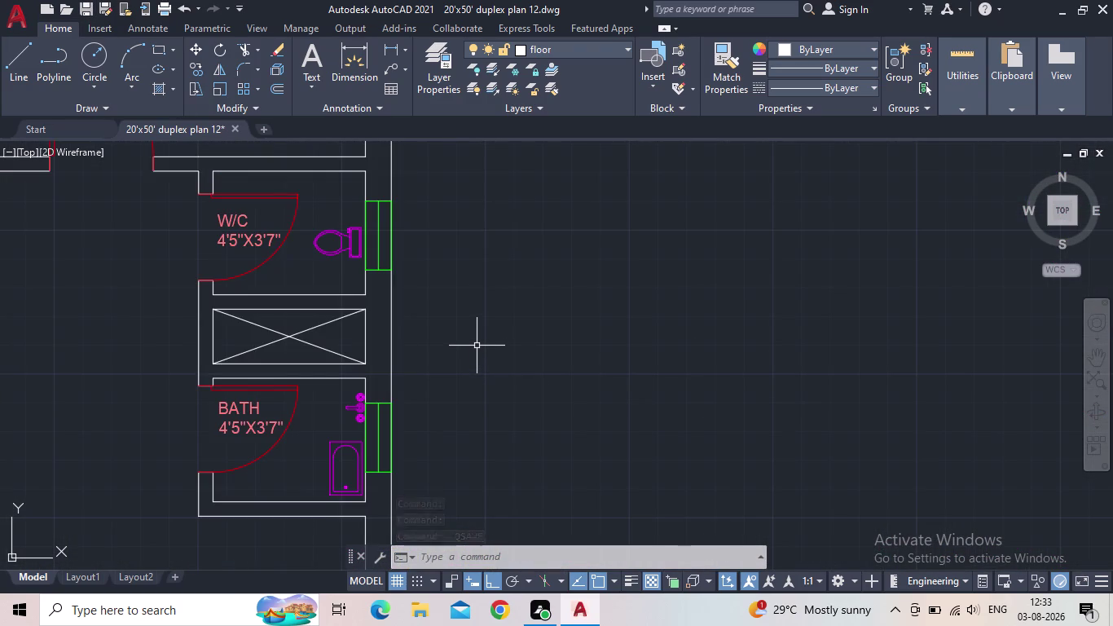
middle_drag(470, 335, 542, 350)
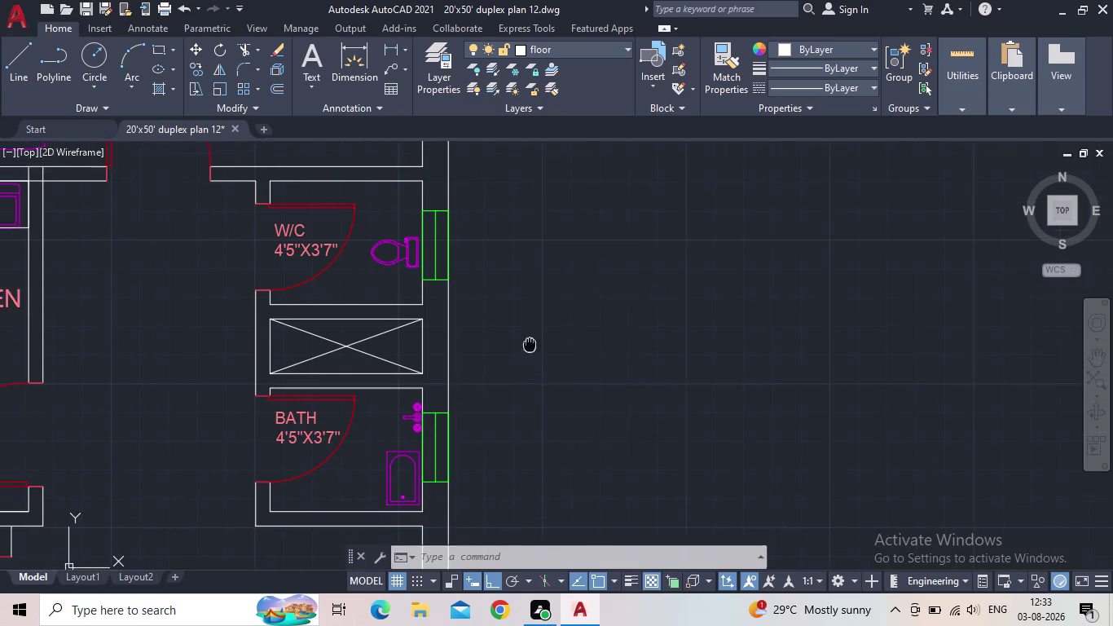
middle_drag(543, 350, 579, 365)
scroll(down, 3)
middle_drag(617, 373, 414, 292)
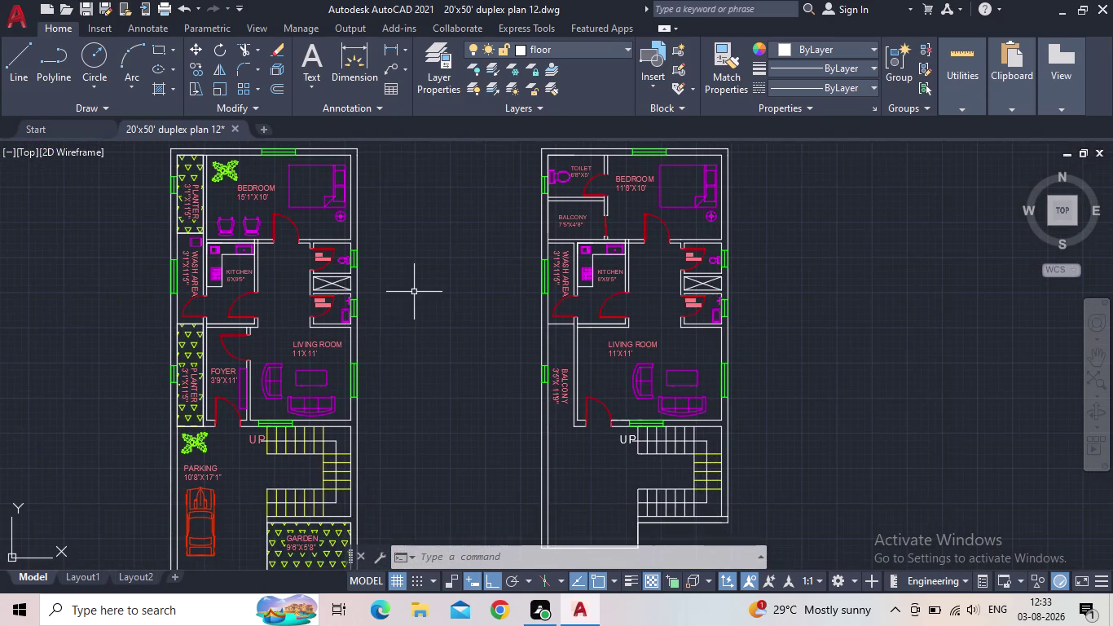
scroll(down, 3)
click(83, 2)
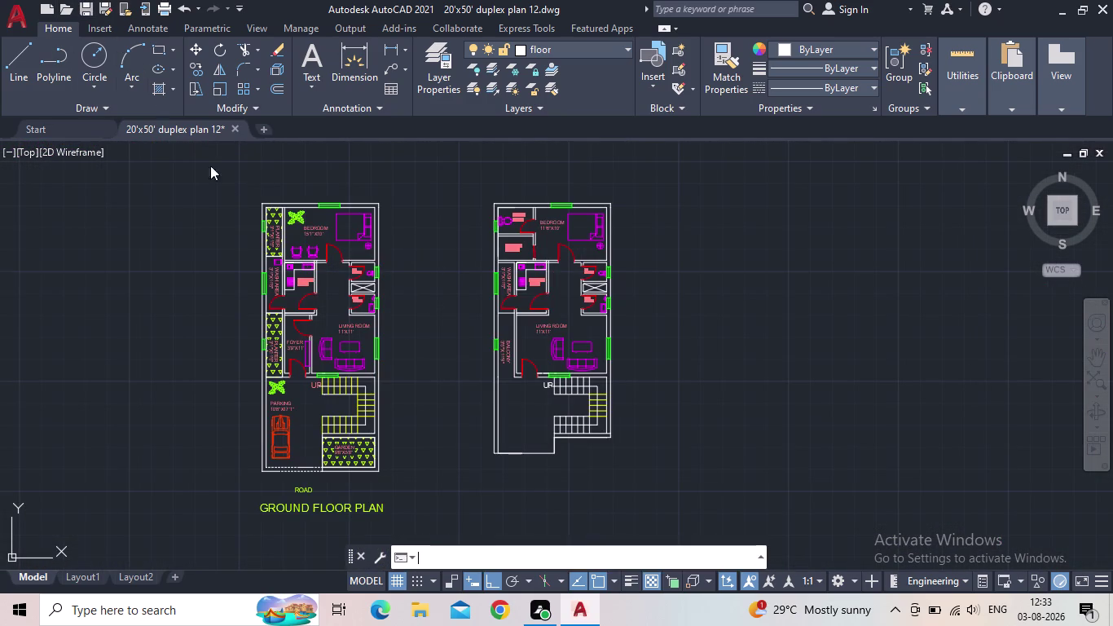
scroll(up, 3)
middle_drag(572, 337, 457, 323)
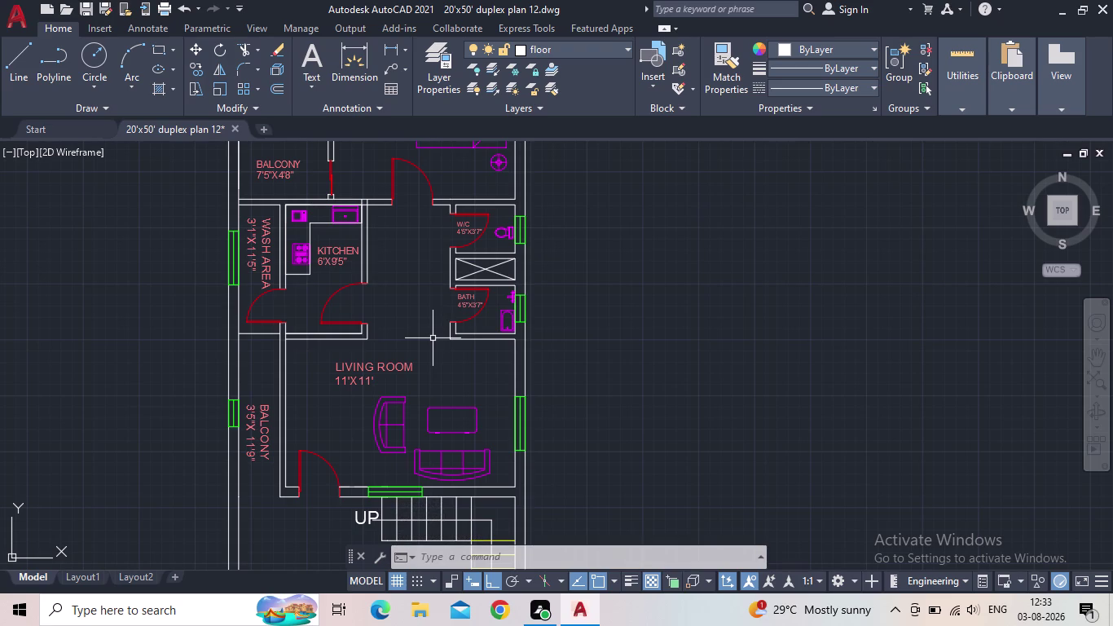
Pan and zoom to the first-floor staircase near the UP arrow.
scroll(down, 3)
middle_drag(460, 343, 507, 305)
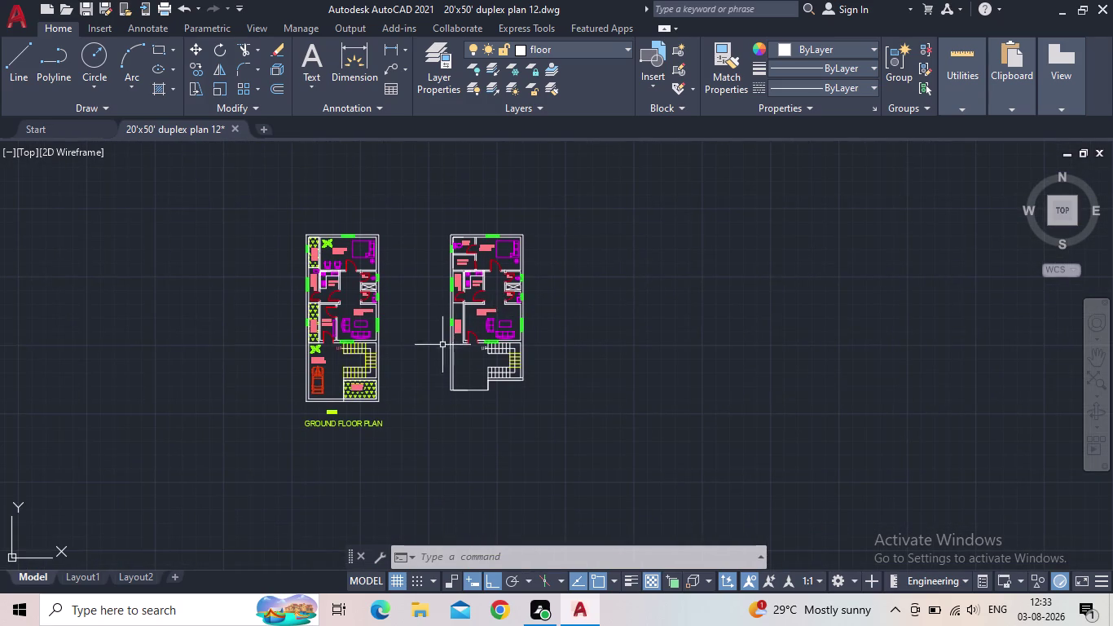
middle_drag(429, 375, 516, 336)
scroll(up, 3)
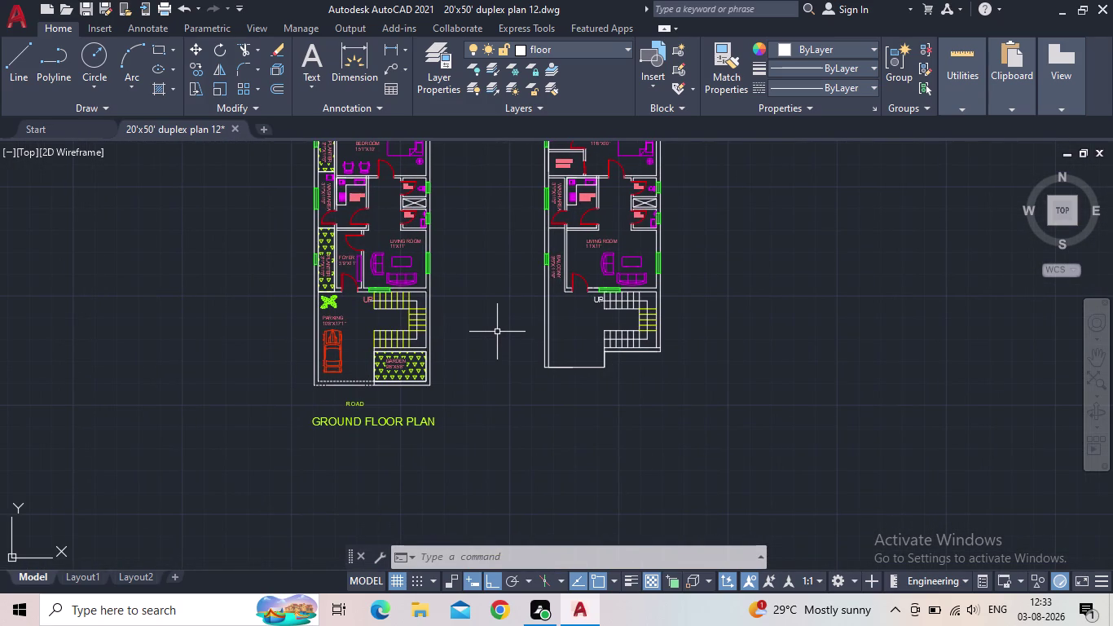
scroll(down, 3)
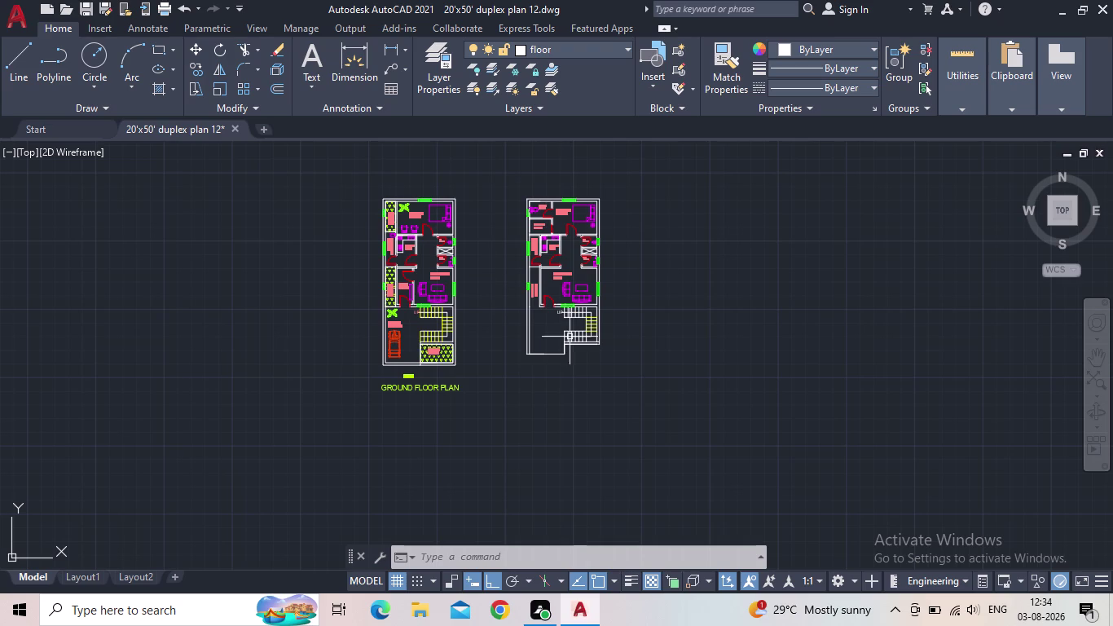
scroll(up, 3)
middle_drag(565, 324, 530, 342)
scroll(up, 3)
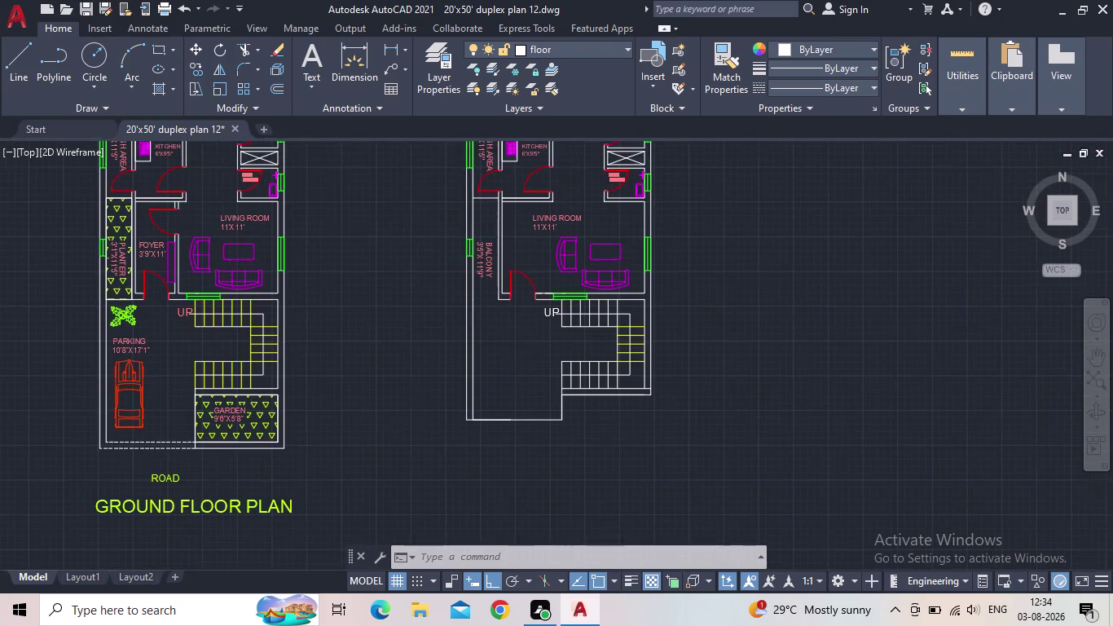
middle_drag(534, 337, 519, 344)
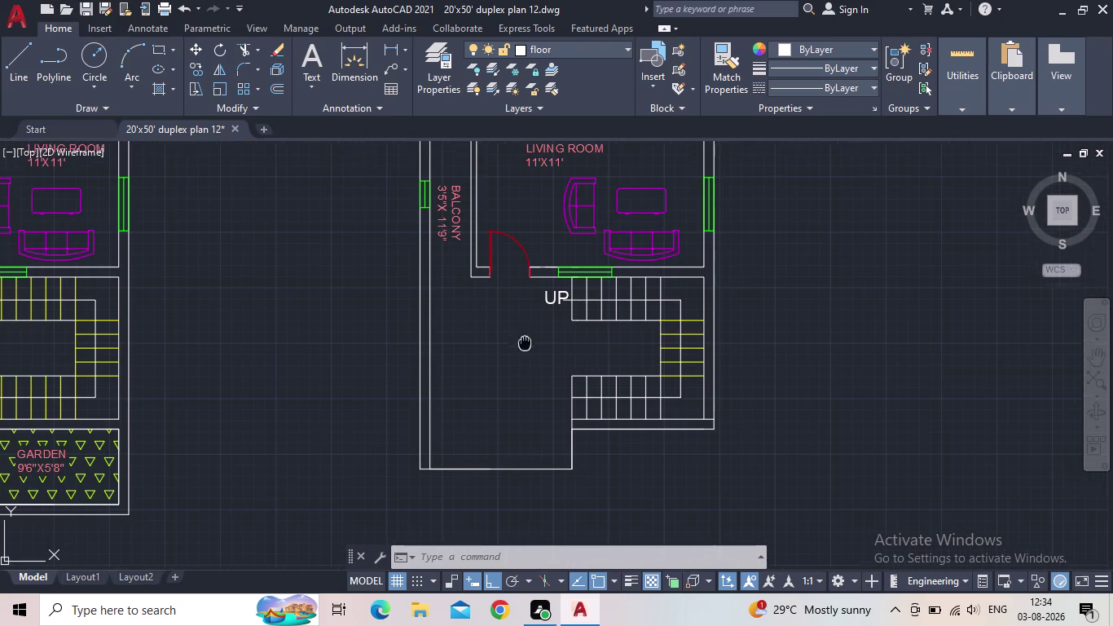
middle_drag(519, 345, 499, 354)
middle_drag(491, 346, 473, 378)
scroll(down, 3)
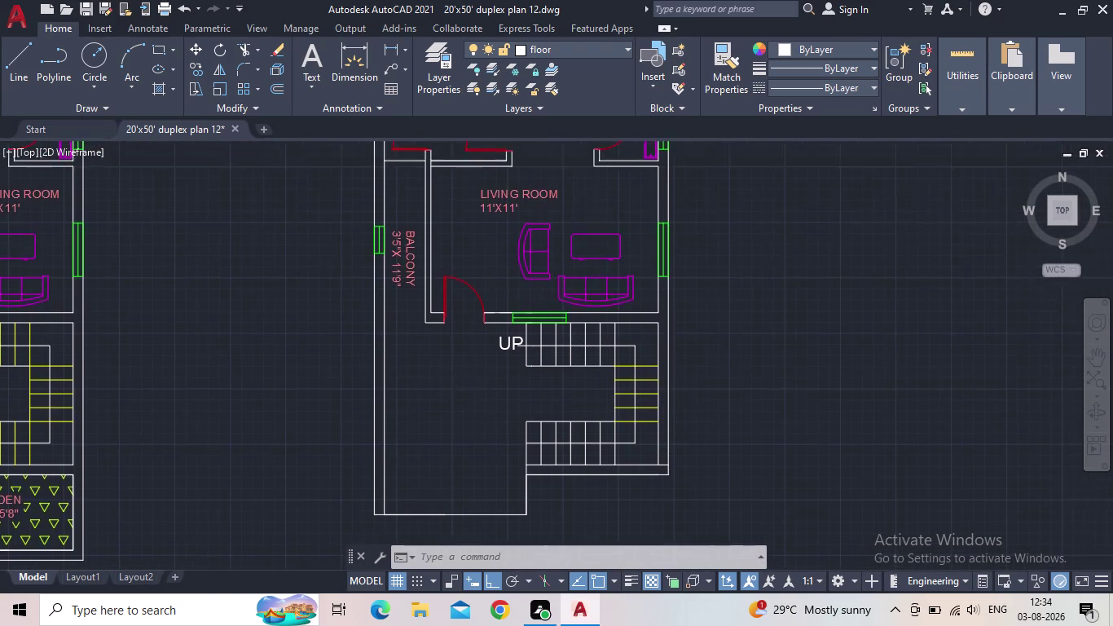
middle_drag(506, 383, 498, 393)
scroll(up, 3)
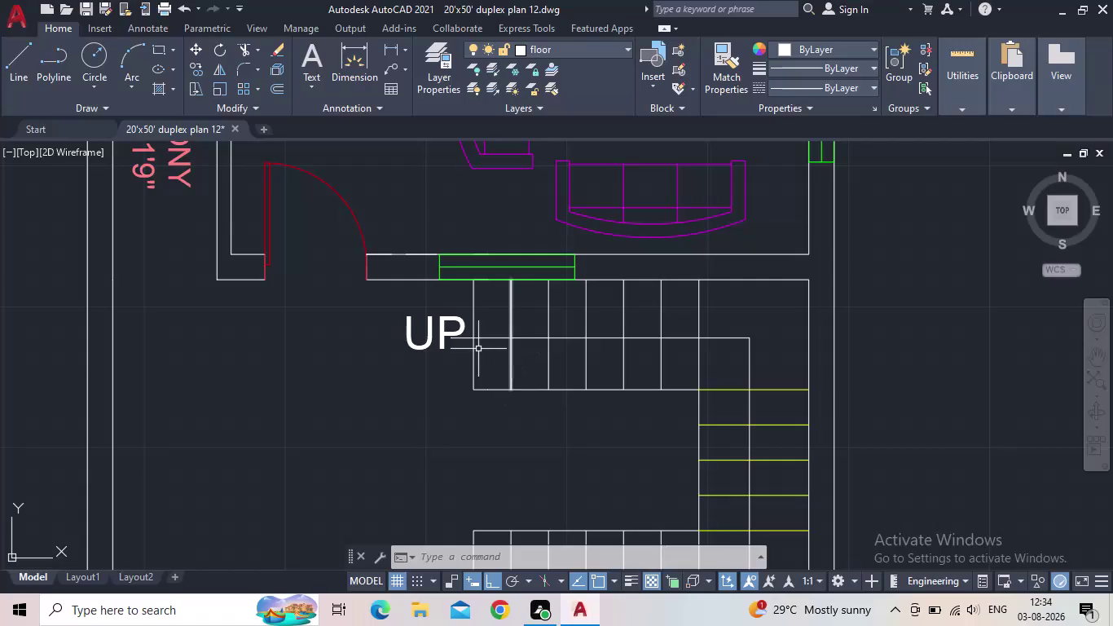
key(Escape)
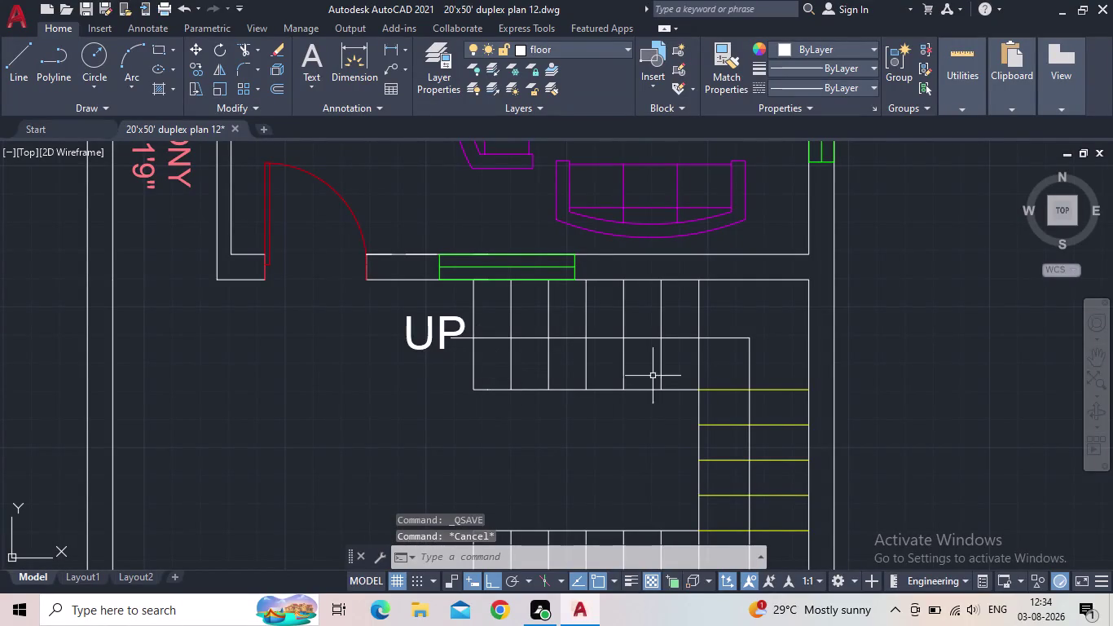
Window-select the upper and lower first-floor stair tread lines.
click(711, 363)
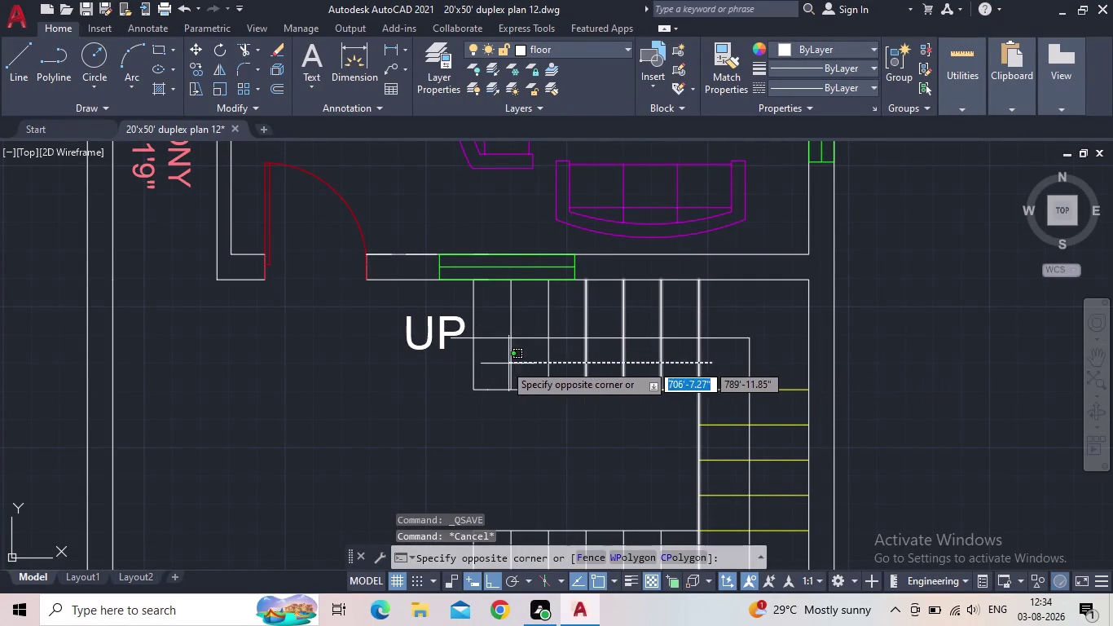
click(451, 363)
middle_drag(567, 453, 537, 253)
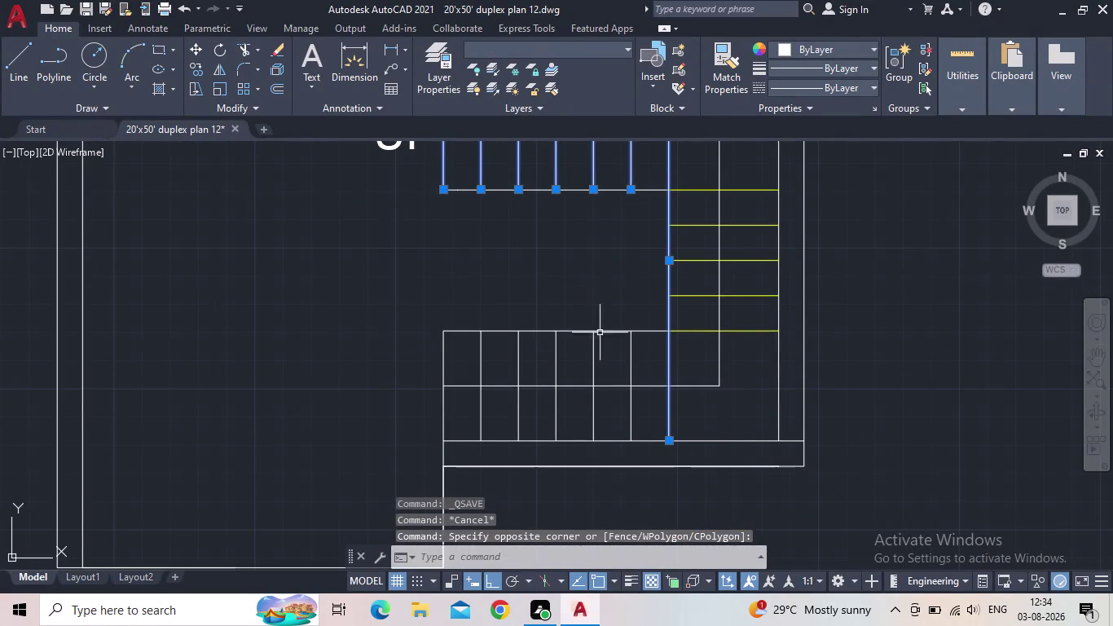
click(647, 422)
click(392, 418)
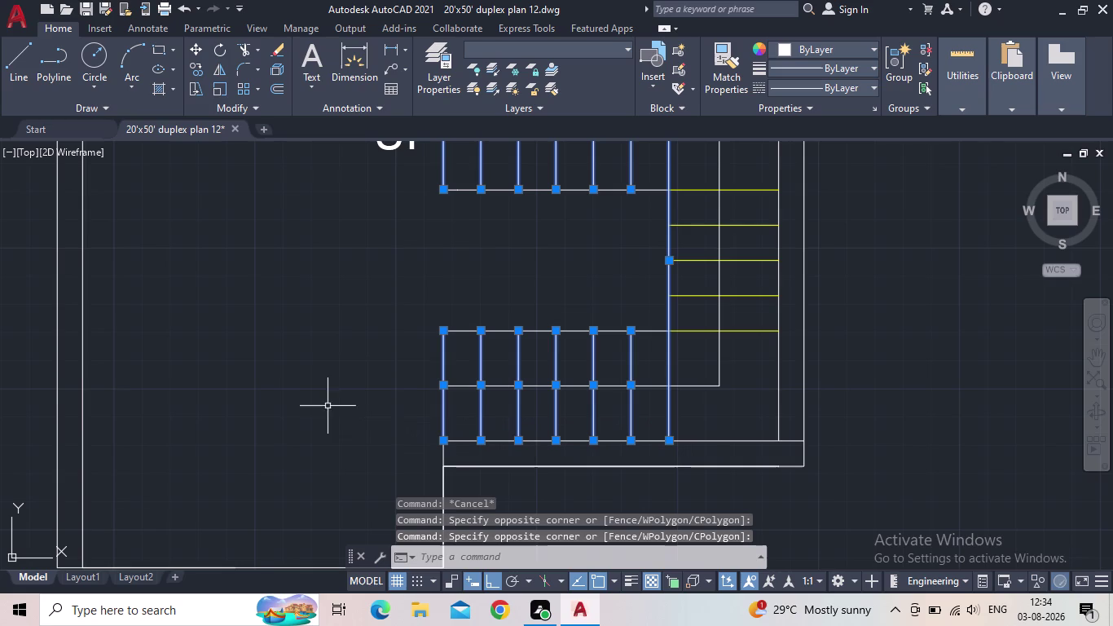
Change the stair layer colour to yellow and save the drawing.
click(586, 43)
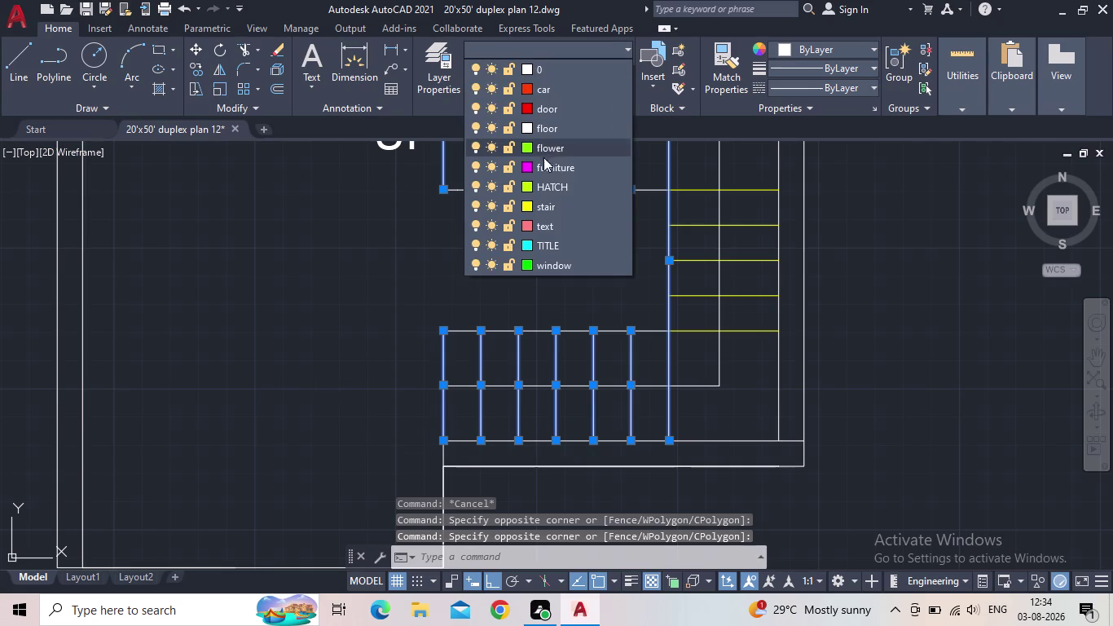
click(529, 207)
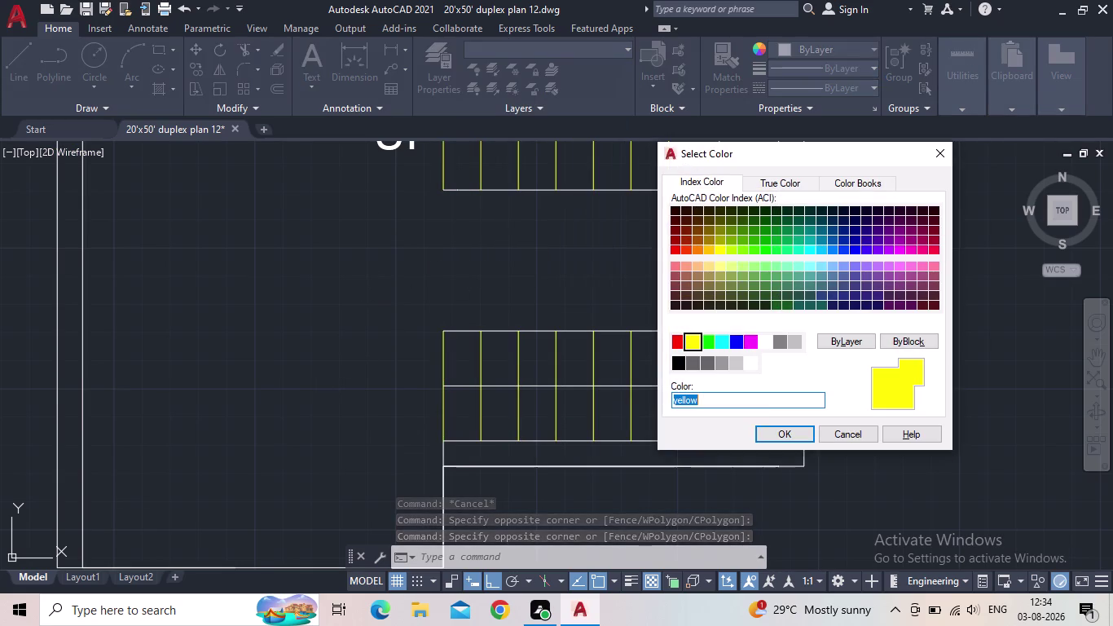
click(770, 433)
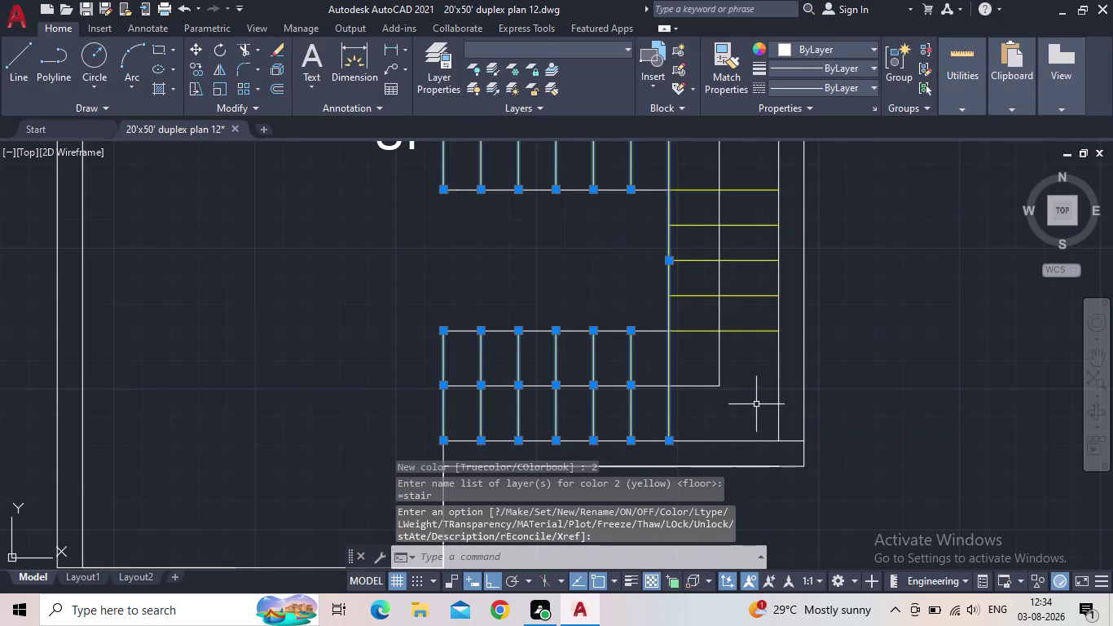
key(Escape)
scroll(down, 3)
scroll(down, 3)
middle_drag(524, 322, 603, 337)
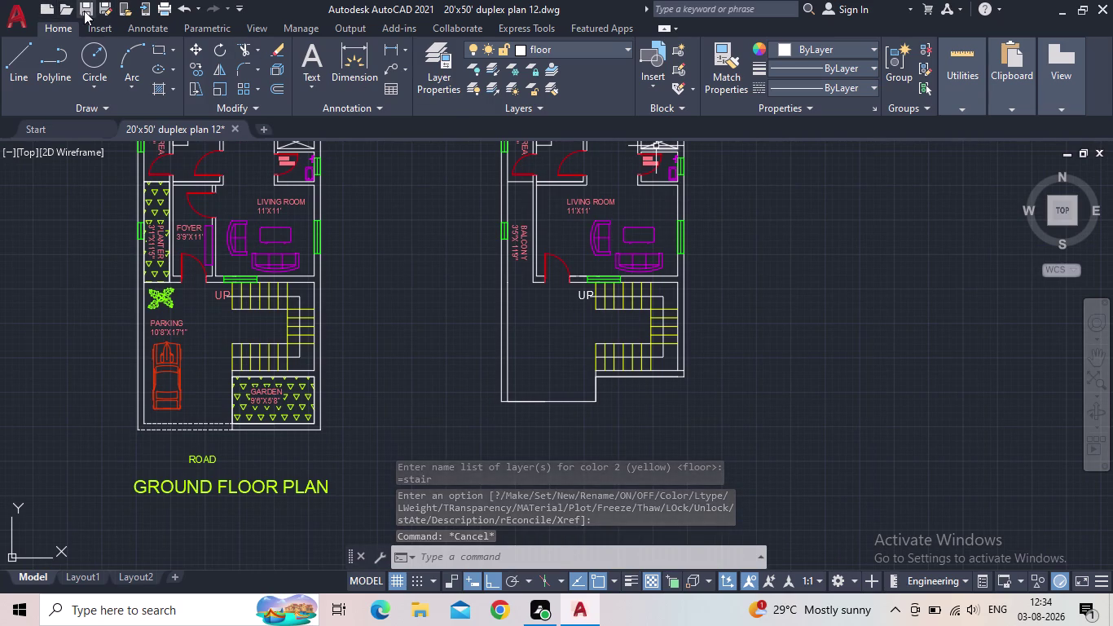
click(84, 11)
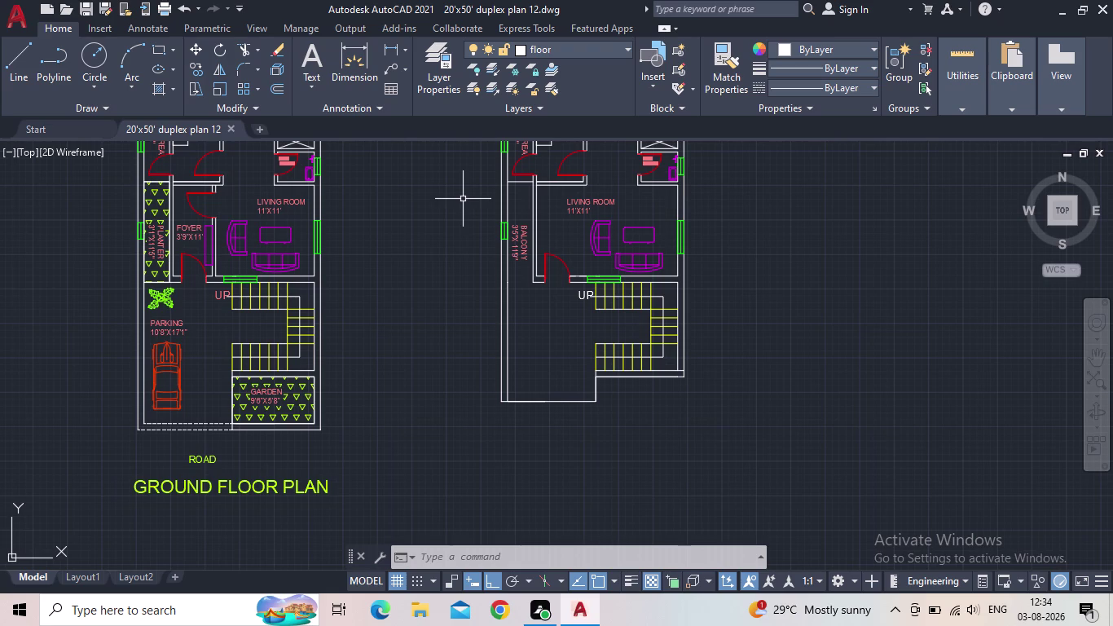
Pan to the lower rooms and select the first floor's LIVING ROOM label.
middle_drag(552, 306, 541, 344)
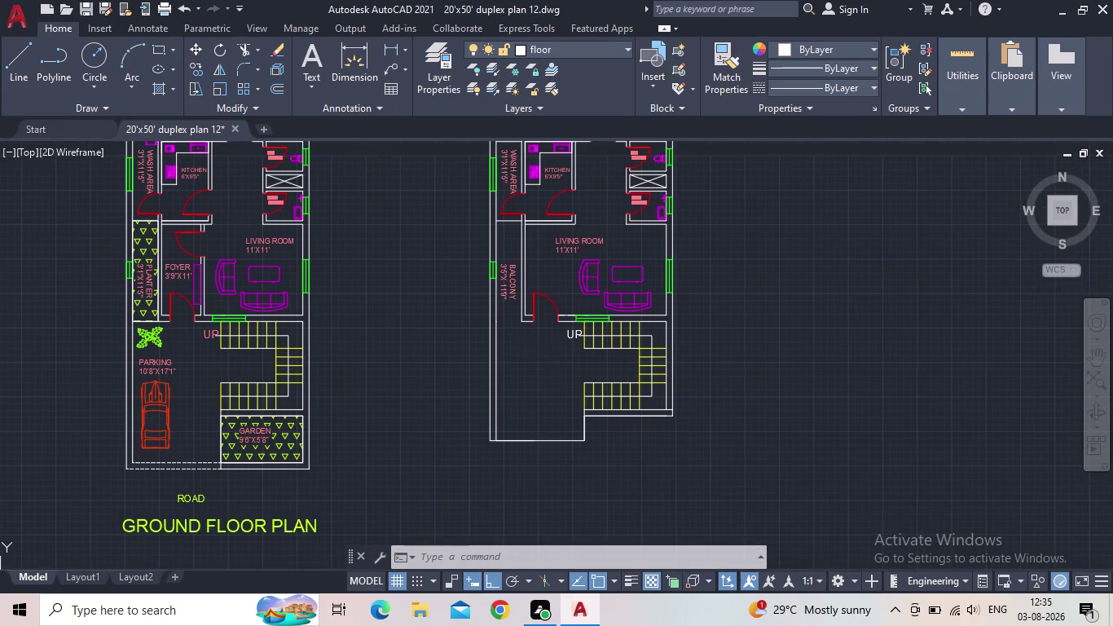
click(571, 242)
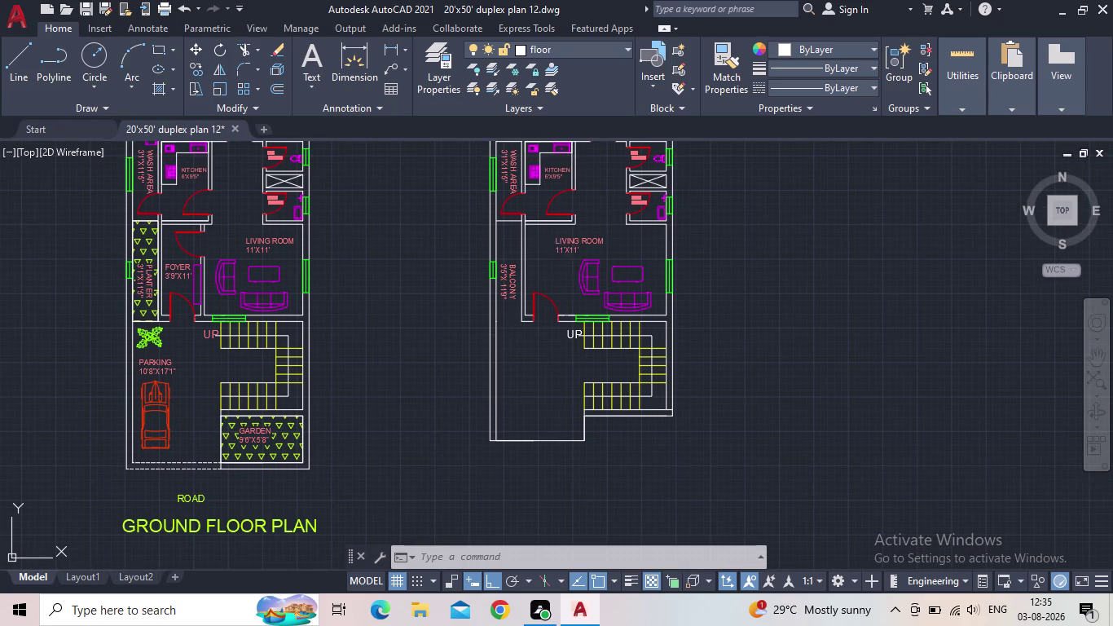
Copy the LIVING ROOM 11'X11' label into the first floor's lower area and open it for editing.
key(c)
key(o)
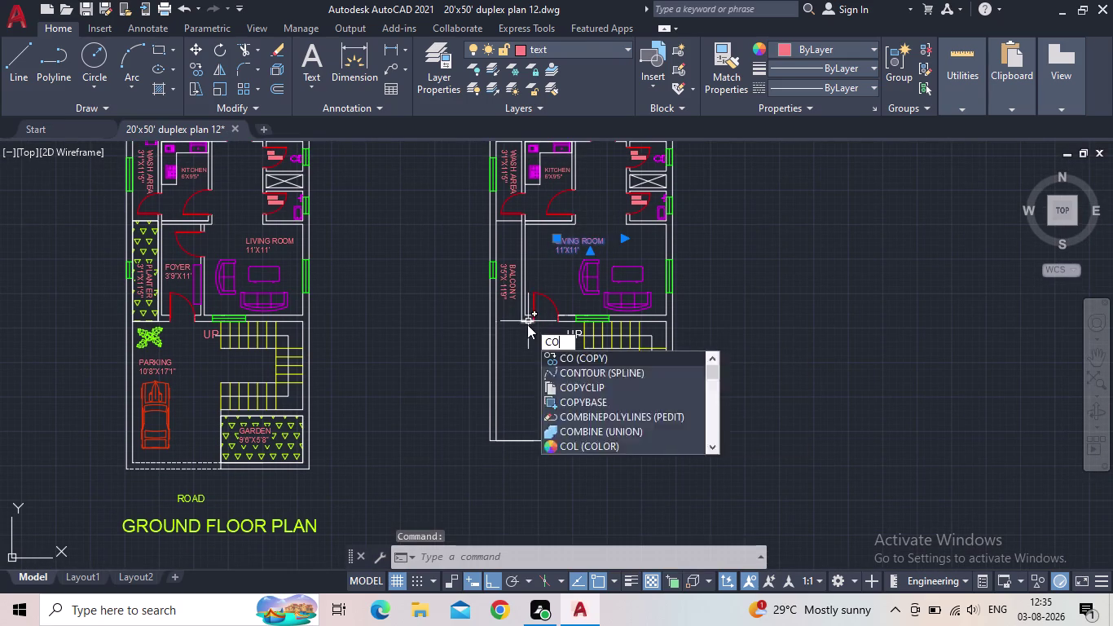
key(Return)
click(557, 251)
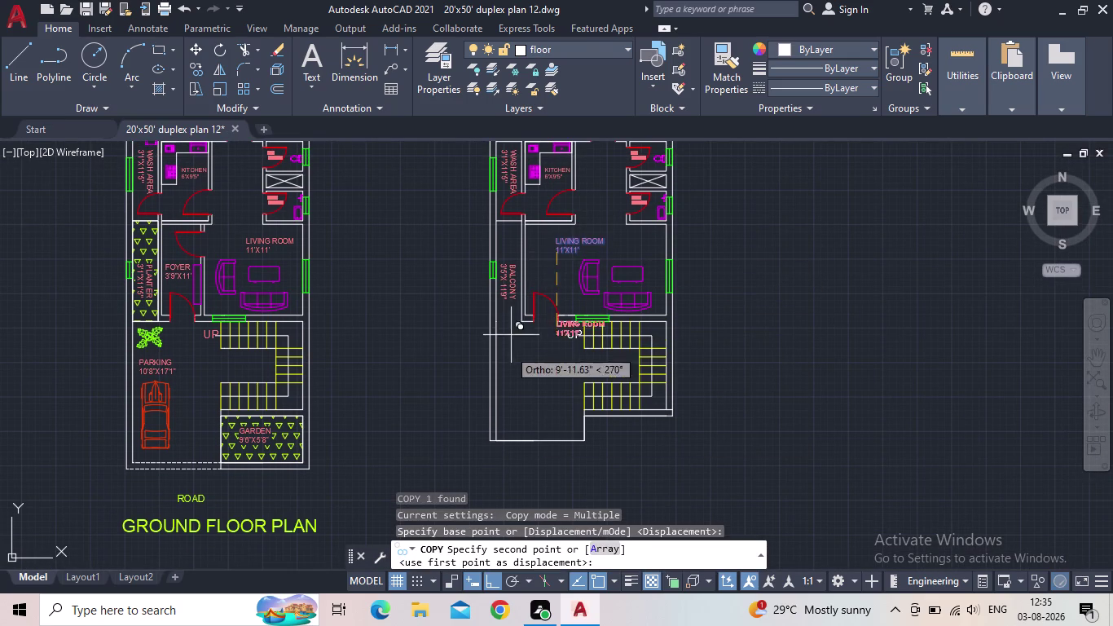
click(488, 582)
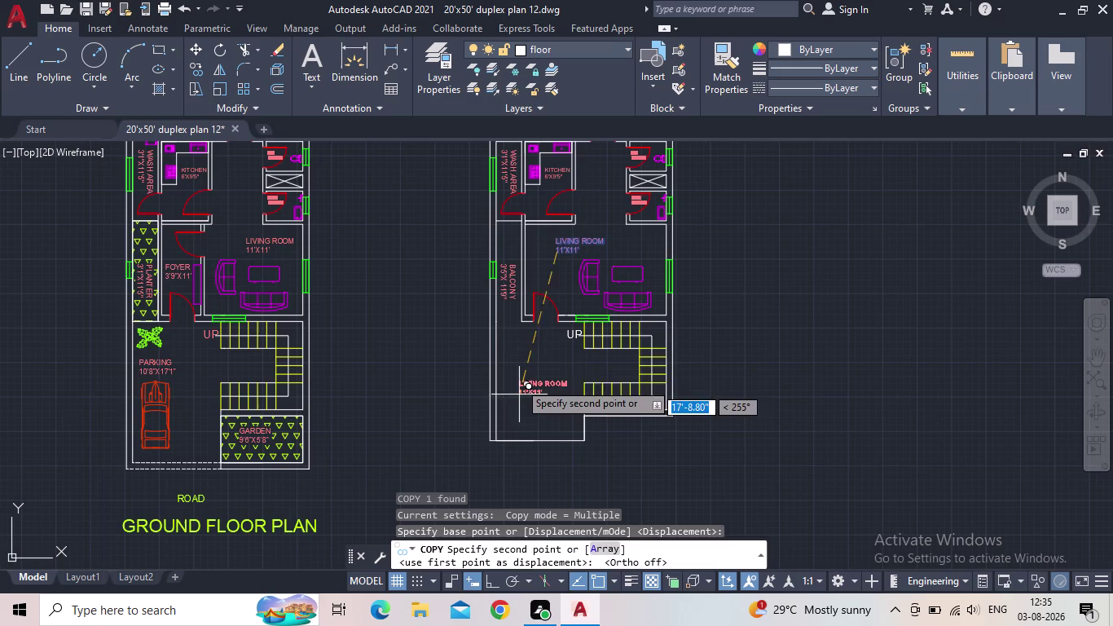
scroll(up, 3)
scroll(down, 3)
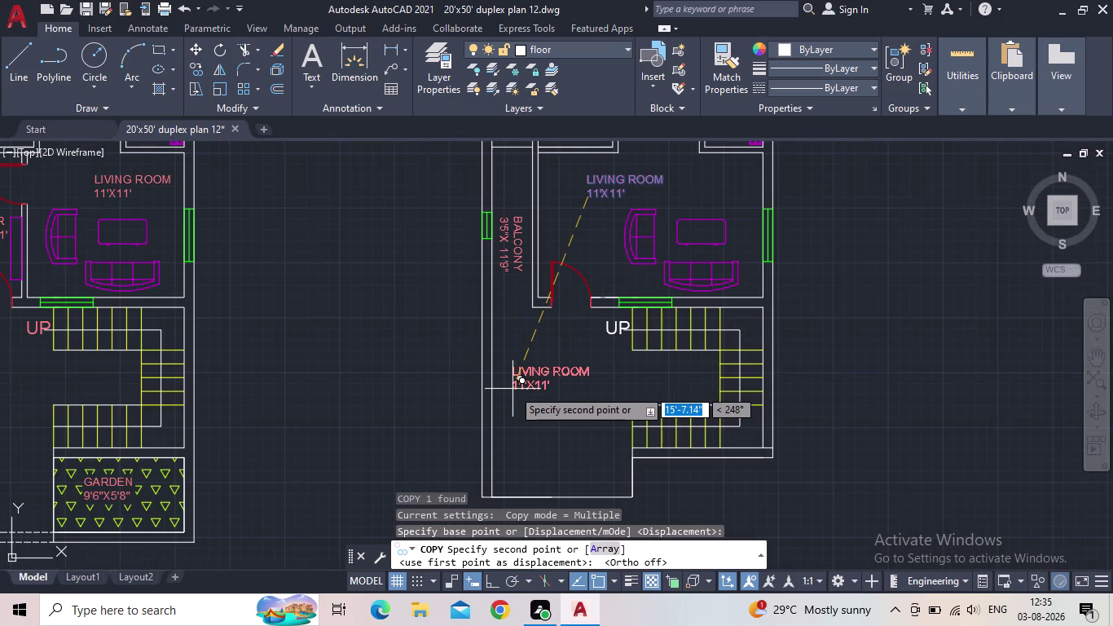
click(524, 392)
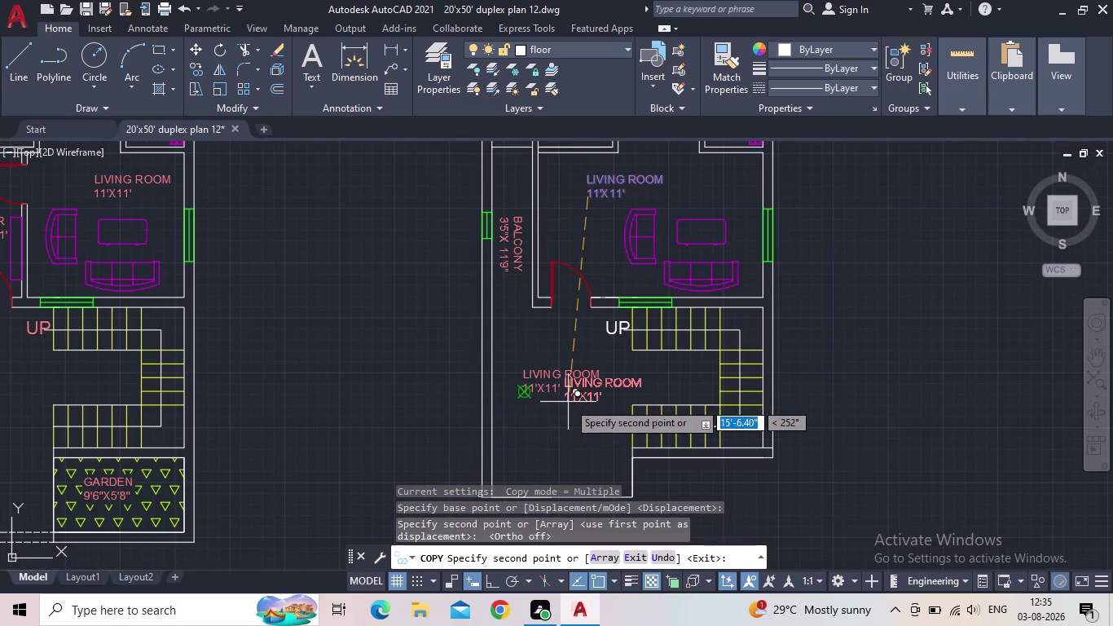
key(Escape)
double_click(551, 386)
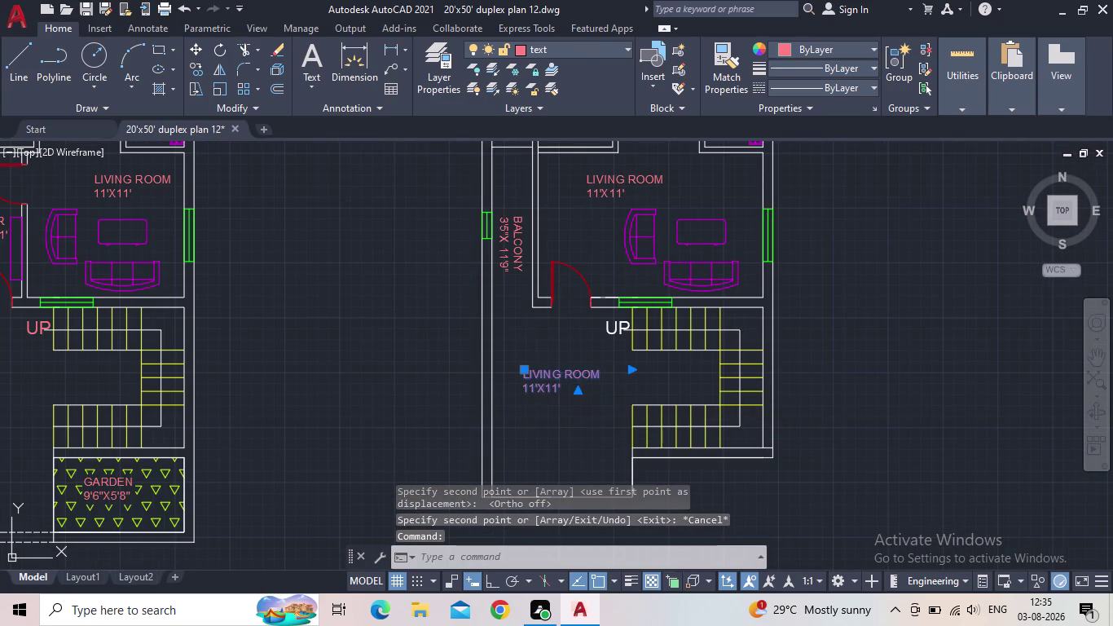
drag(563, 389, 519, 366)
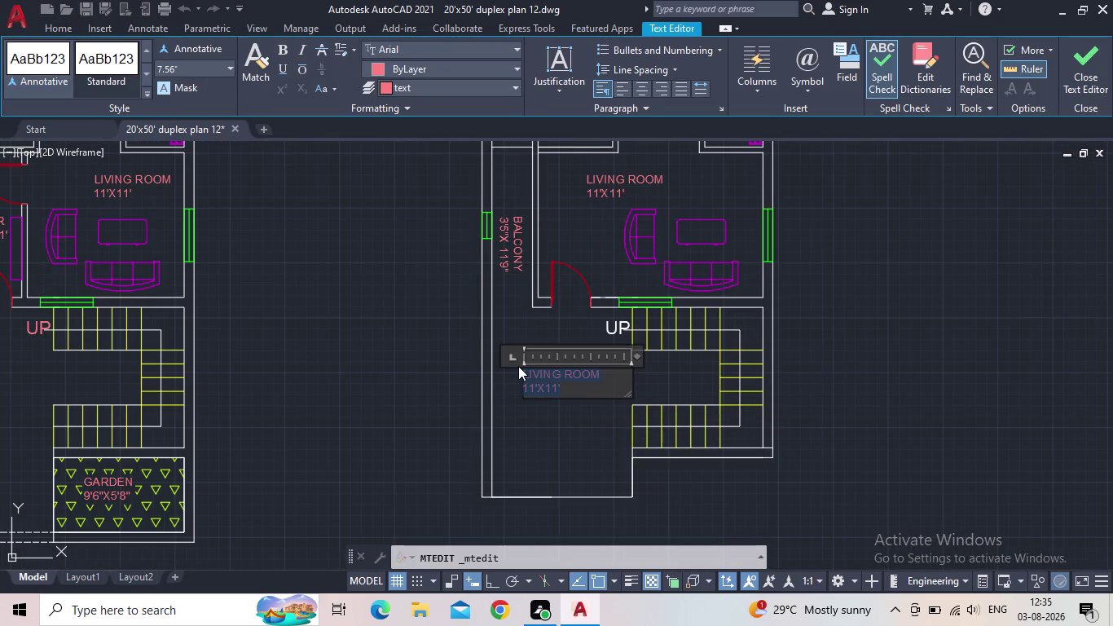
Retype the copied label as SIT OUT with 11' X 14'5" on a second line.
text(SIT)
key(space)
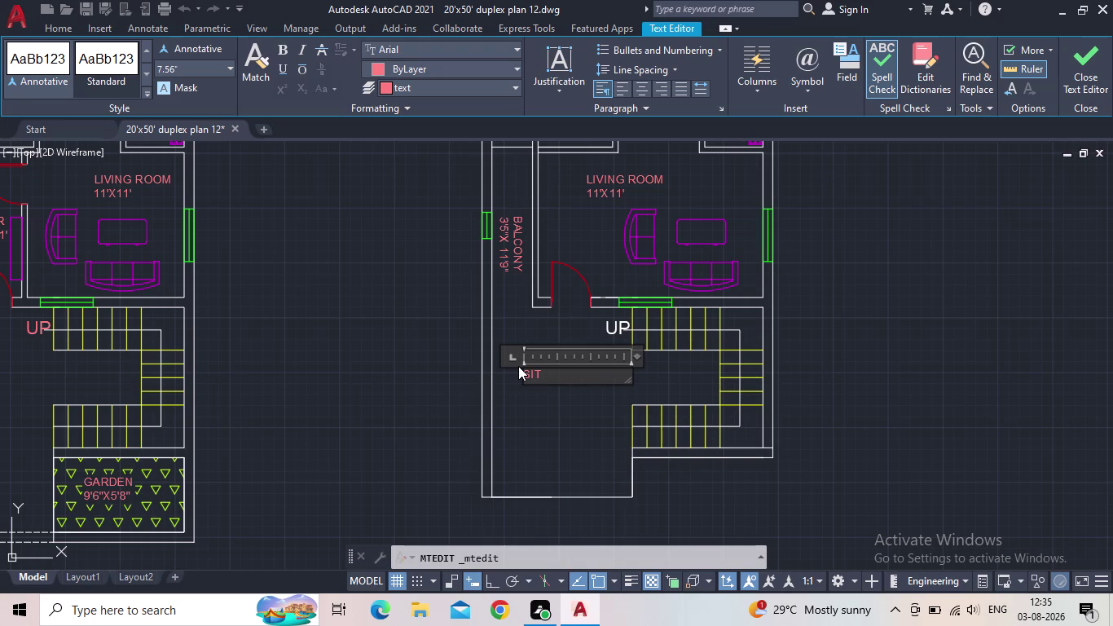
text(OUT)
key(Return)
text(11')
key(space)
text(X)
key(space)
text(14')
text(5)
text(")
click(1094, 53)
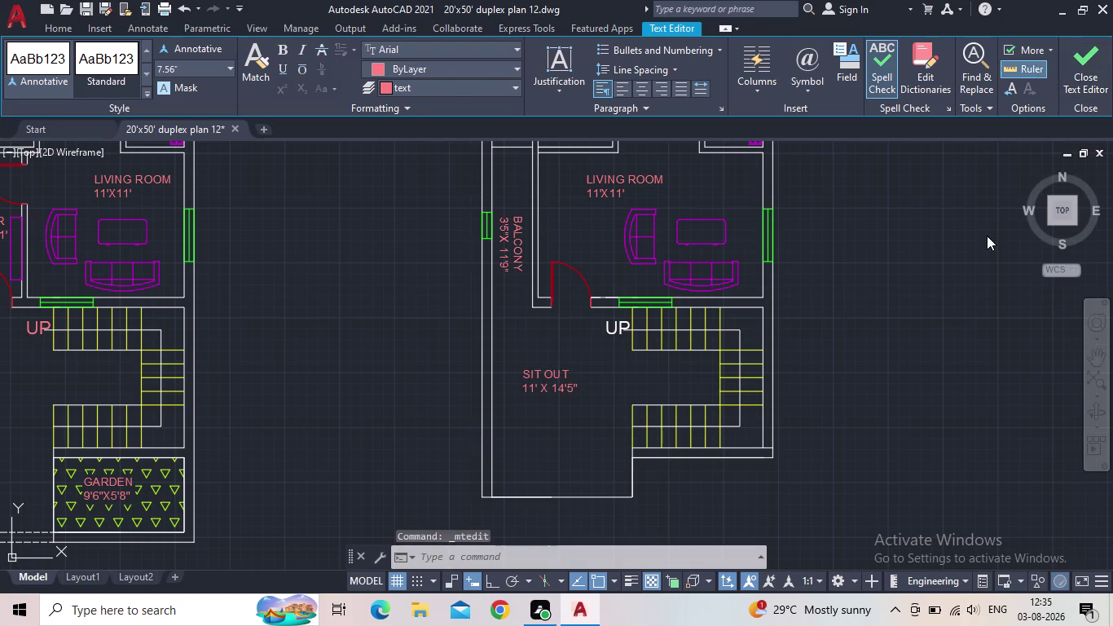
scroll(down, 3)
middle_drag(872, 313, 771, 321)
scroll(down, 3)
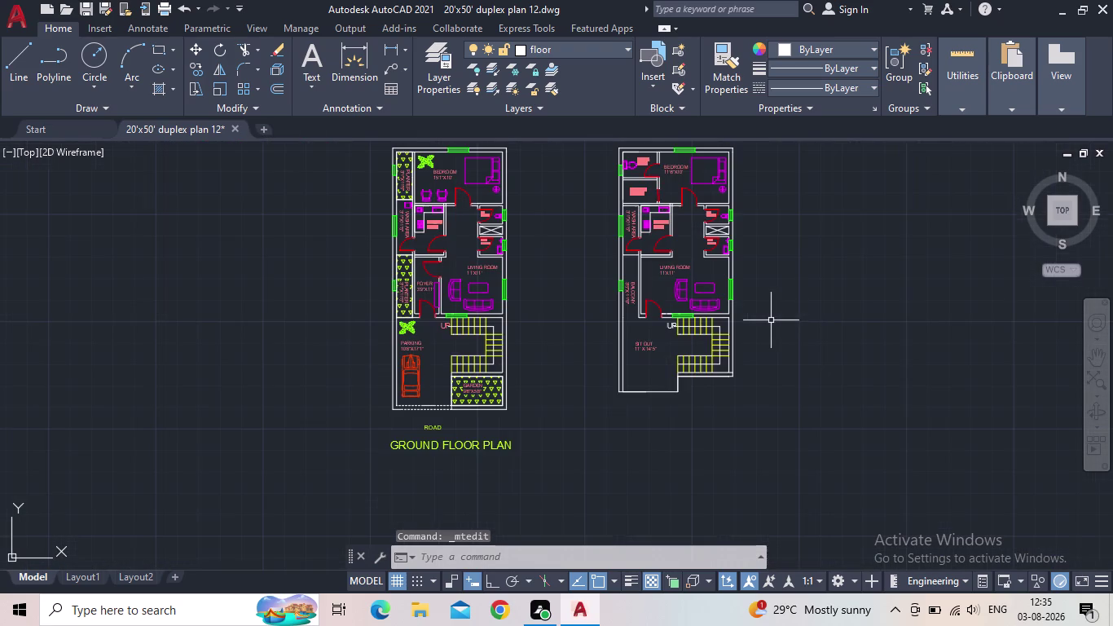
Save the duplex drawing with the new SIT OUT 11' X 14'5" label.
click(86, 7)
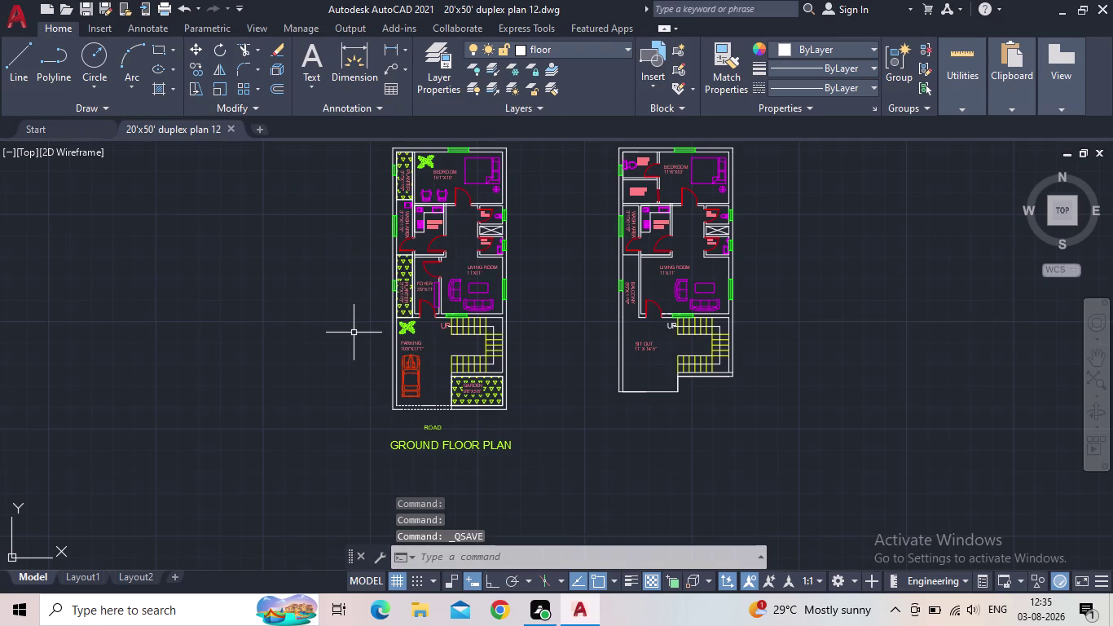
scroll(down, 3)
middle_drag(351, 332, 292, 350)
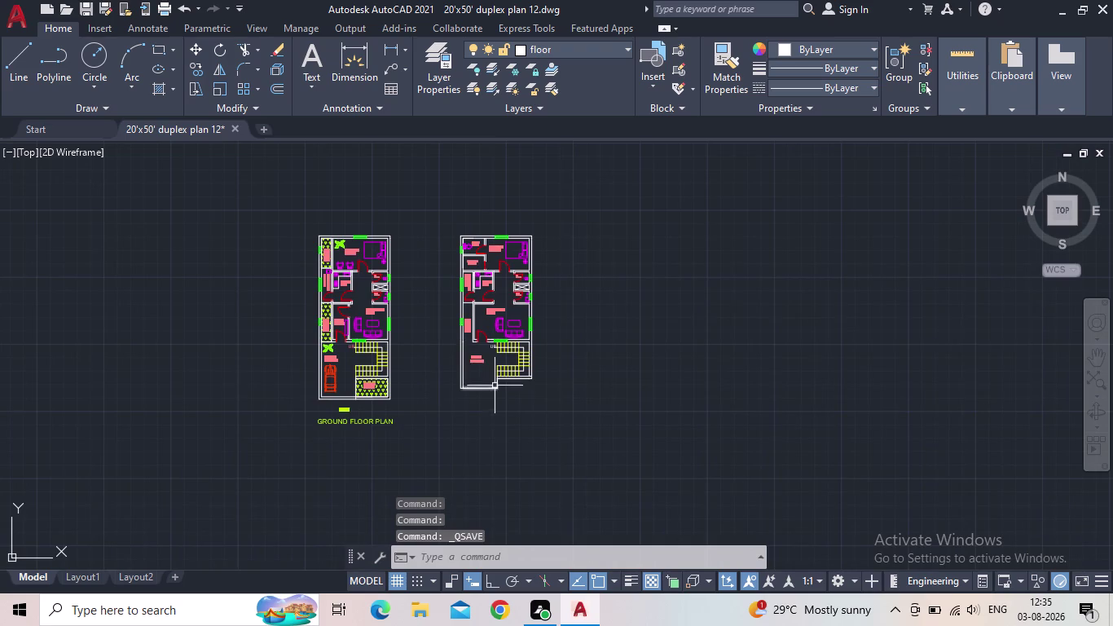
scroll(up, 3)
middle_drag(490, 382, 548, 270)
Copy the ROAD label and GROUND FLOOR PLAN title below the first floor plan.
scroll(down, 3)
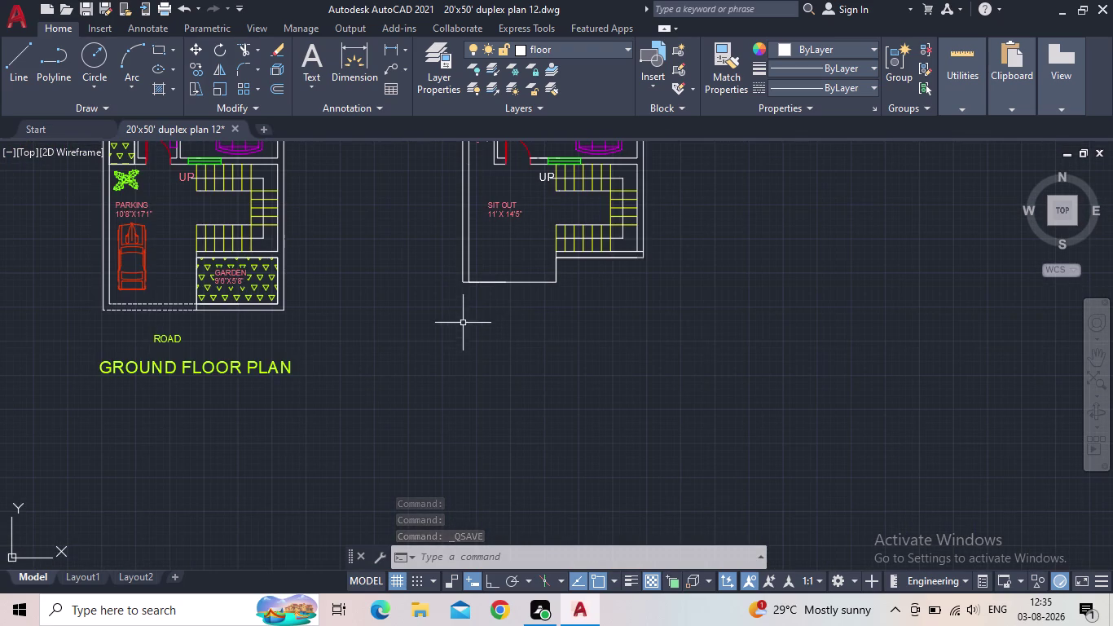
click(239, 414)
click(122, 325)
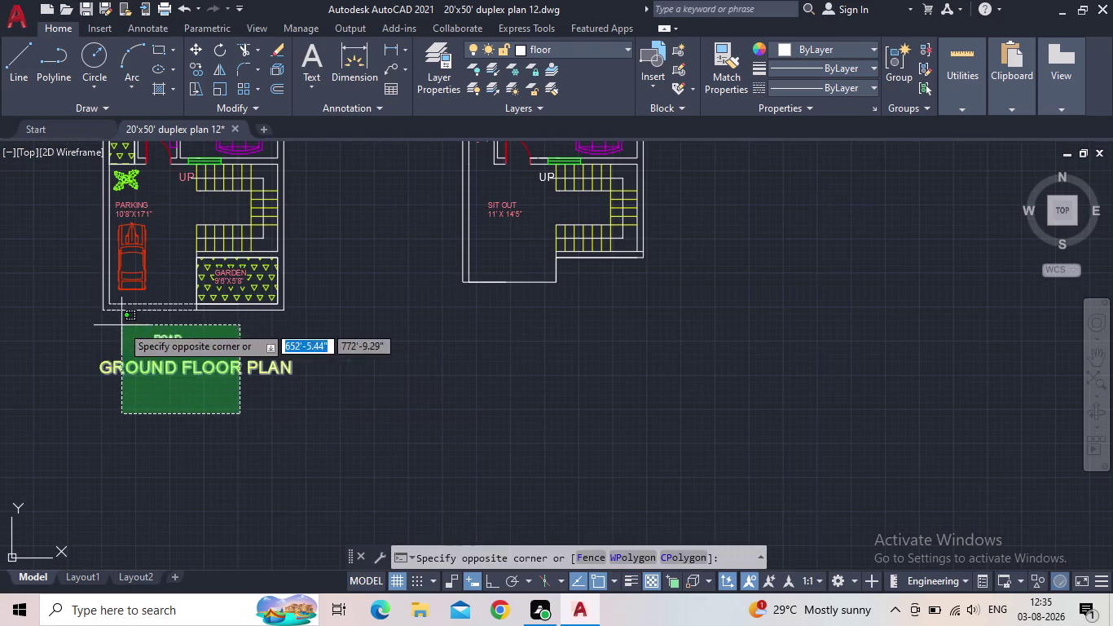
key(c)
key(o)
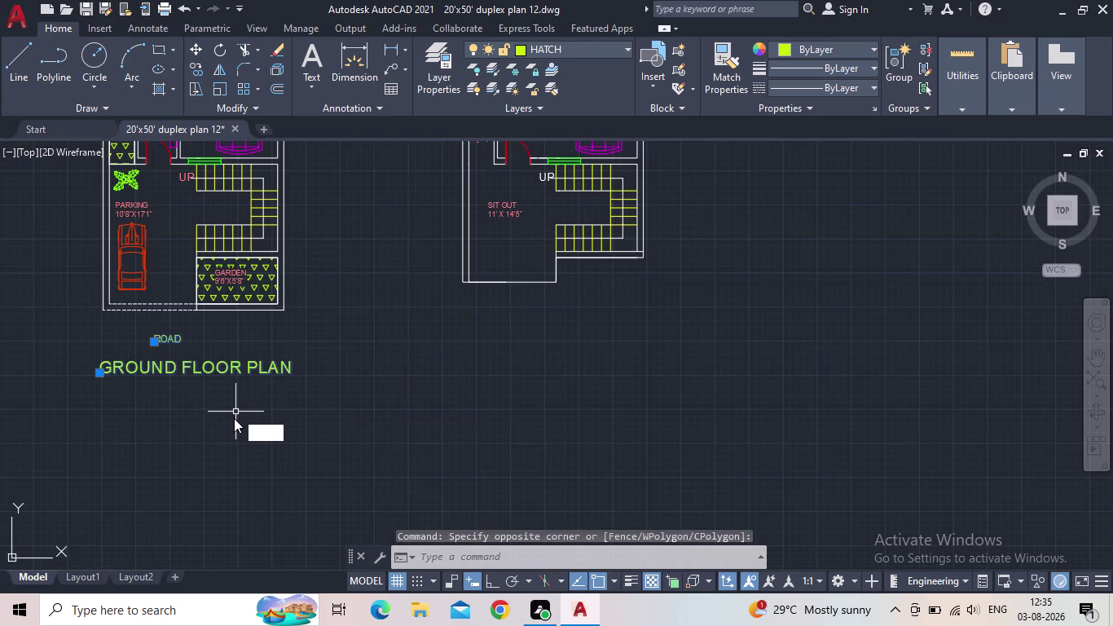
key(Return)
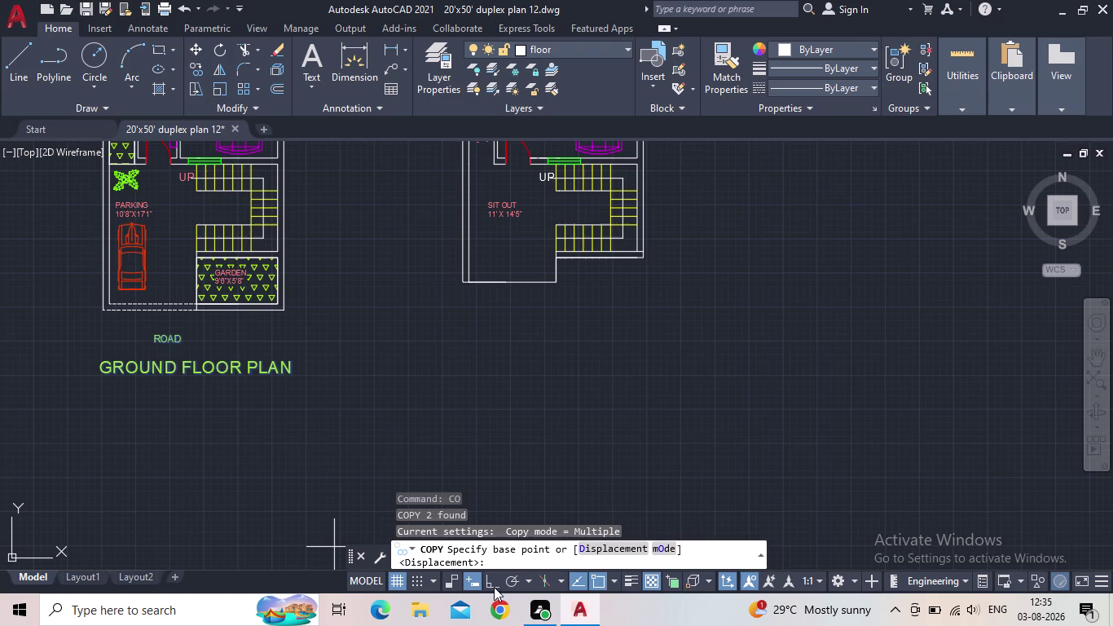
click(494, 584)
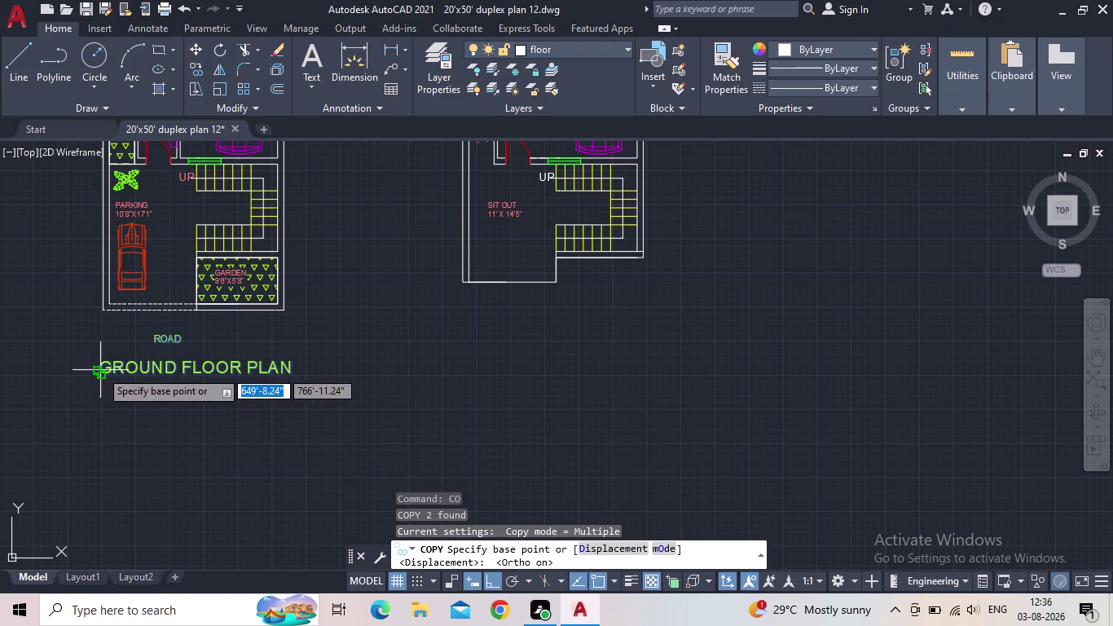
click(100, 370)
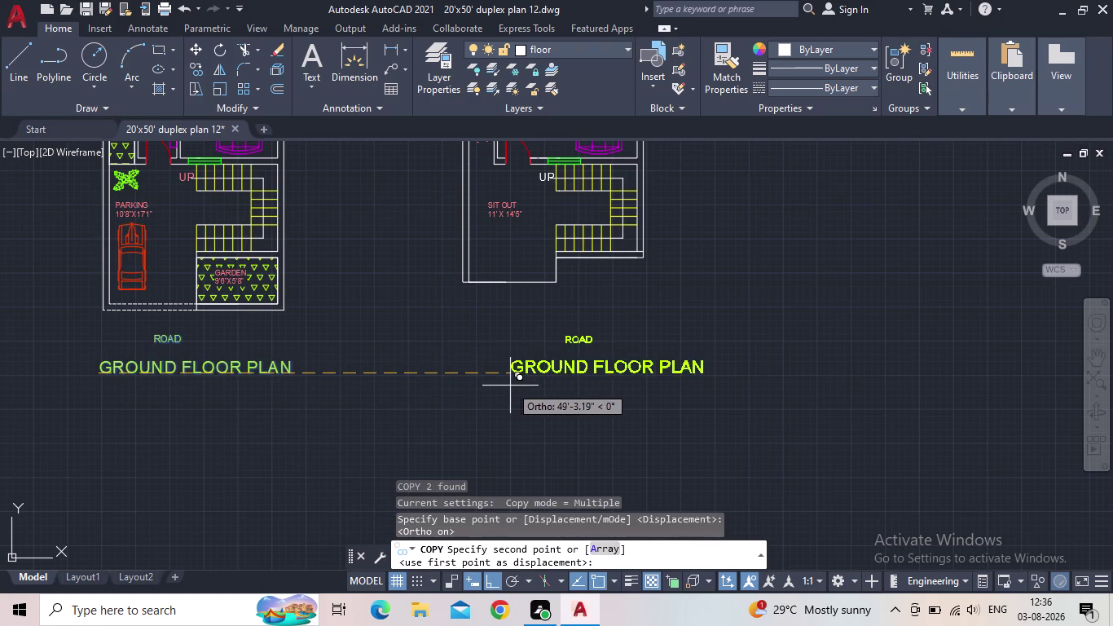
click(492, 385)
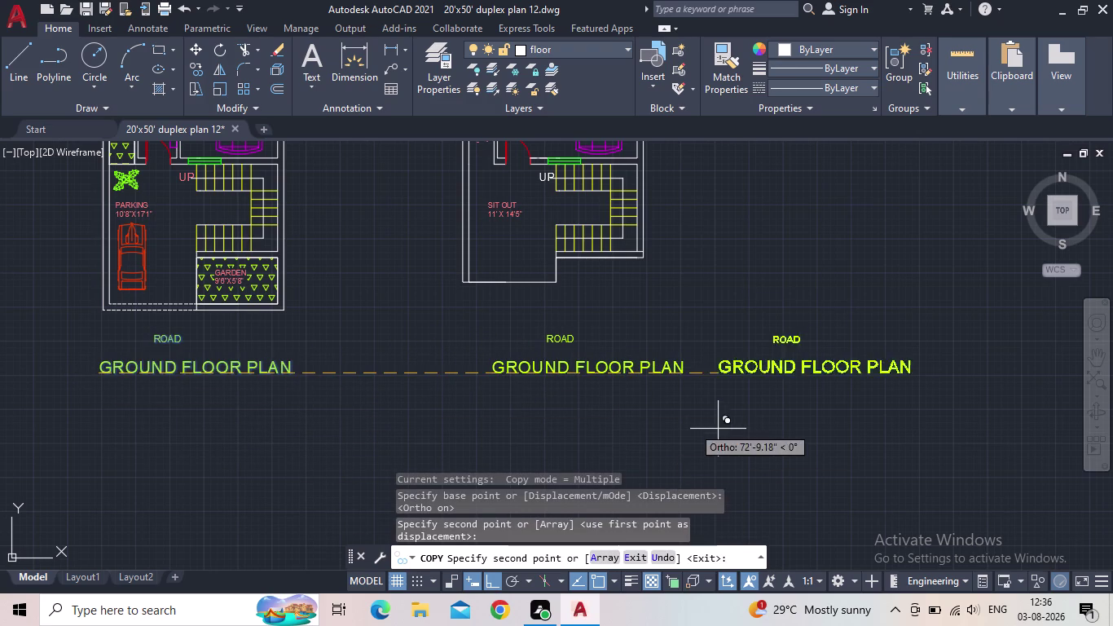
key(Escape)
Delete the duplicated ROAD label and open the copied title for editing.
double_click(569, 369)
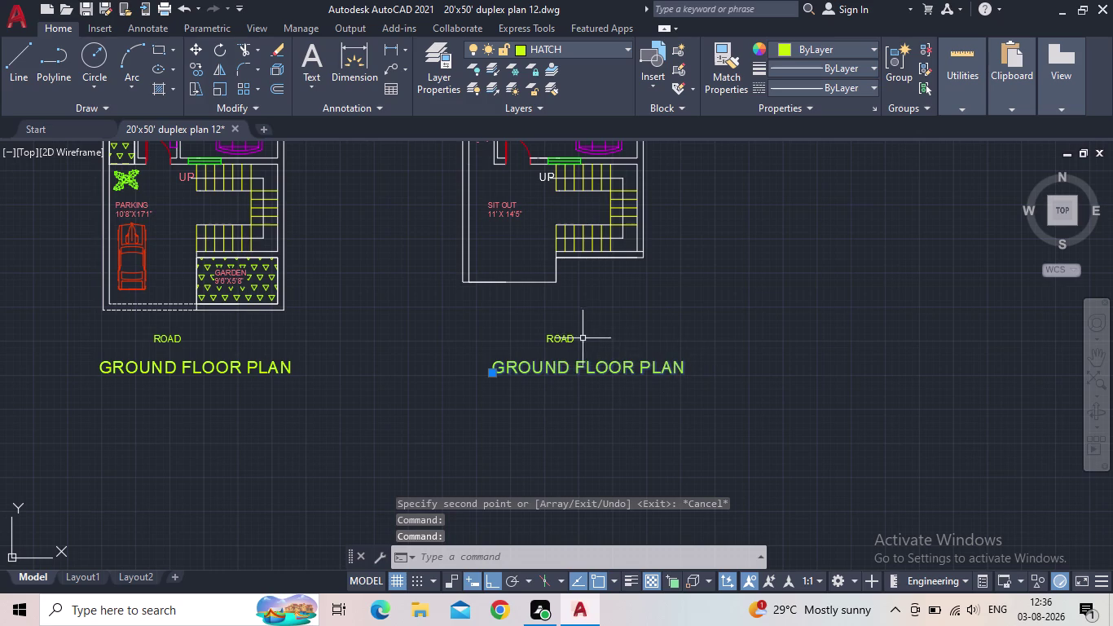
click(557, 336)
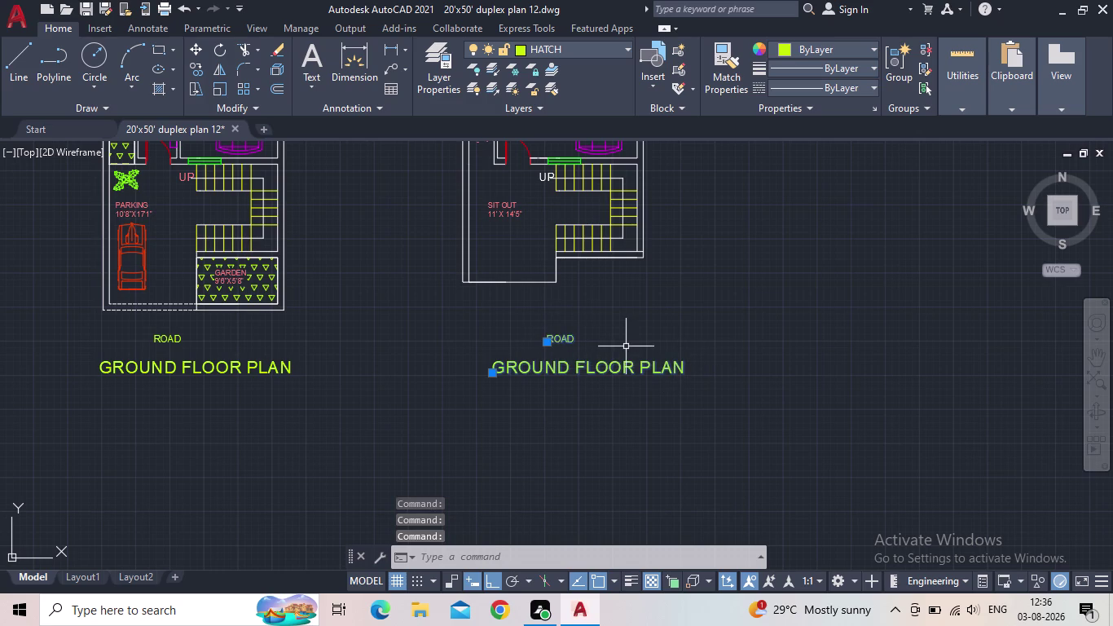
key(Escape)
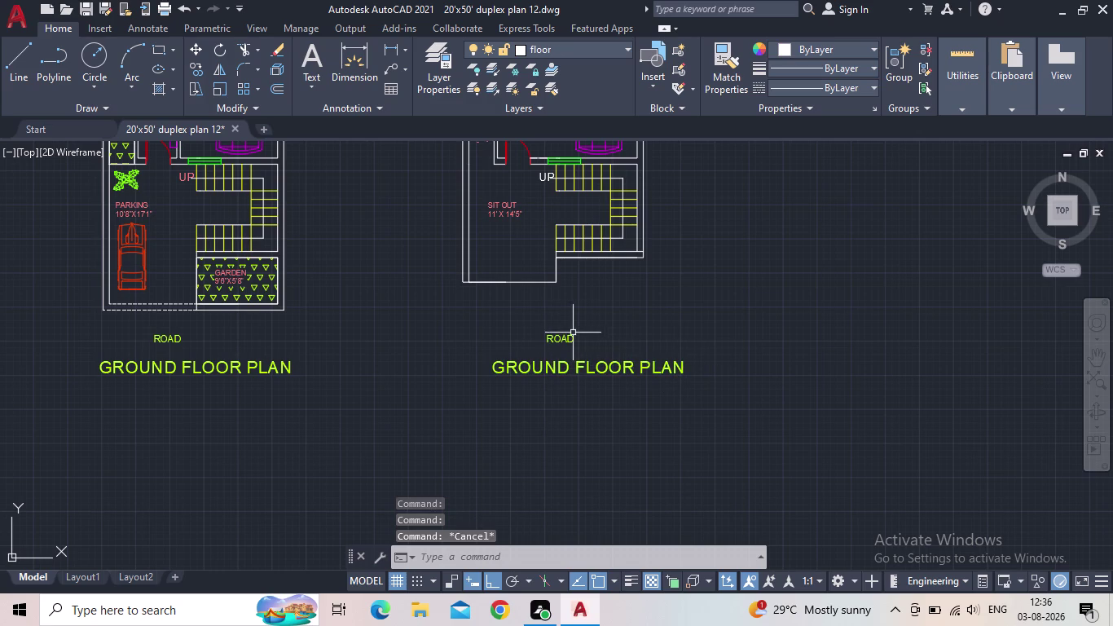
click(571, 335)
key(Delete)
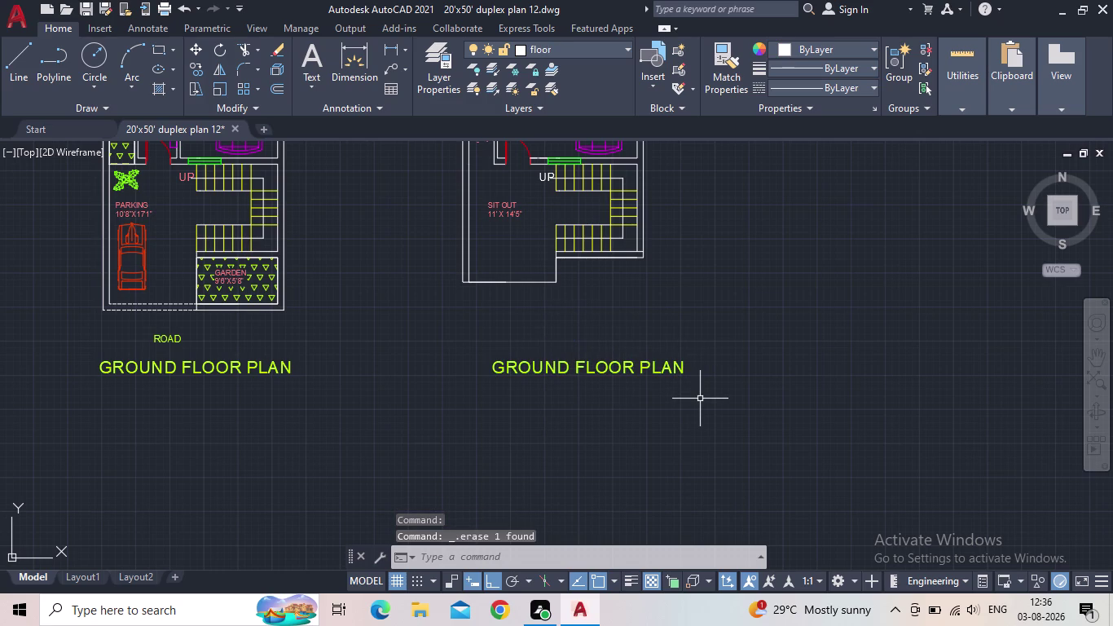
click(638, 364)
double_click(616, 368)
double_click(663, 369)
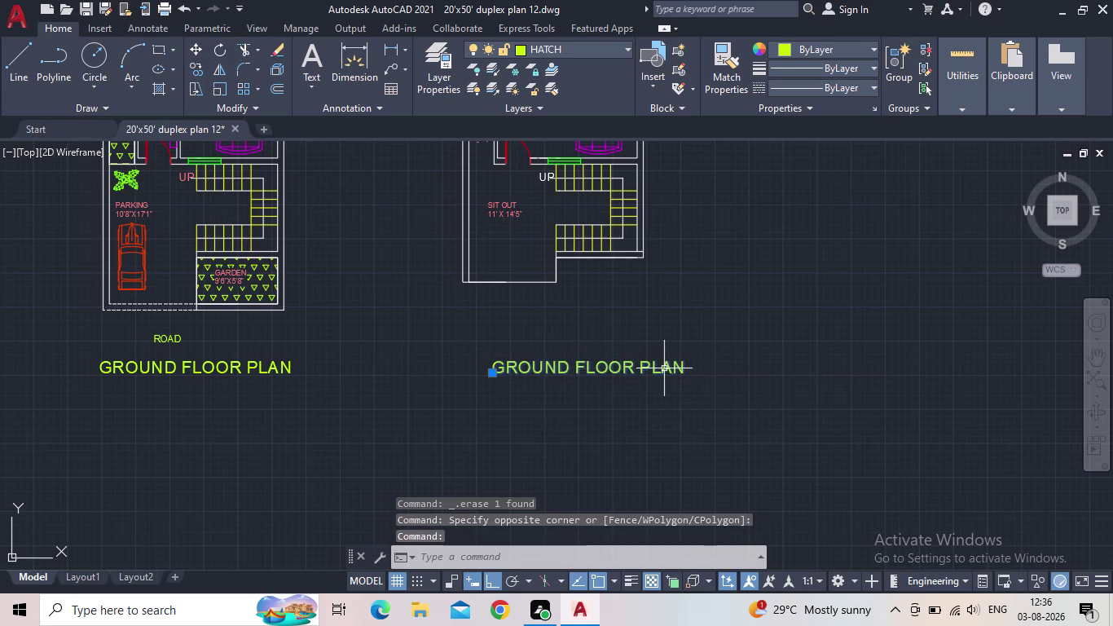
Replace the copied title text with FIRST FLOOR PLAN.
click(683, 367)
drag(684, 367, 464, 377)
text(F)
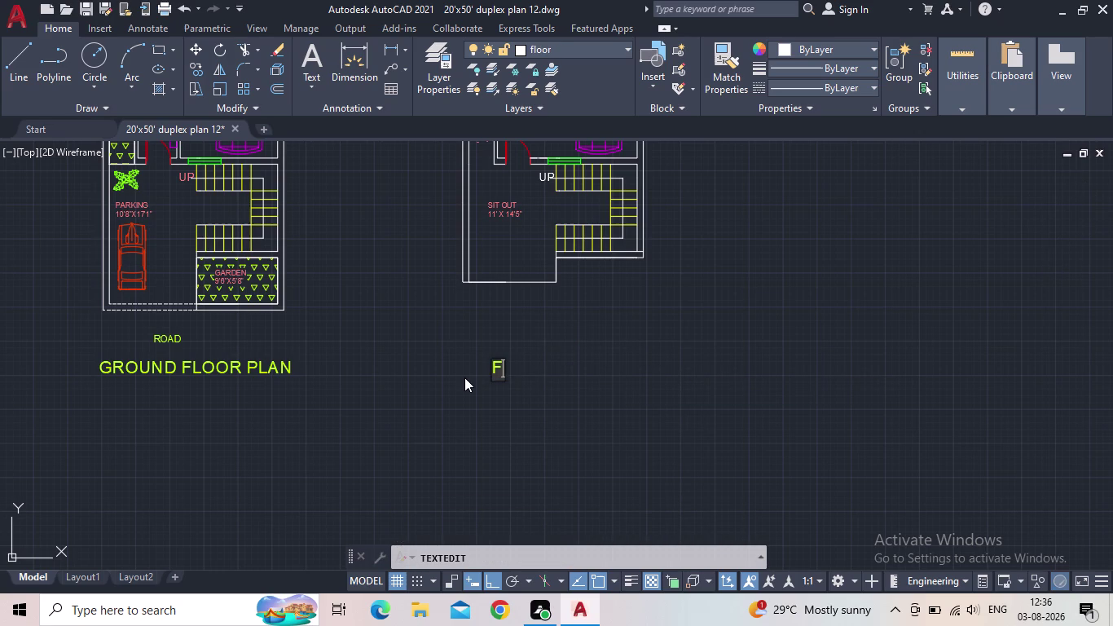
text(IRST F)
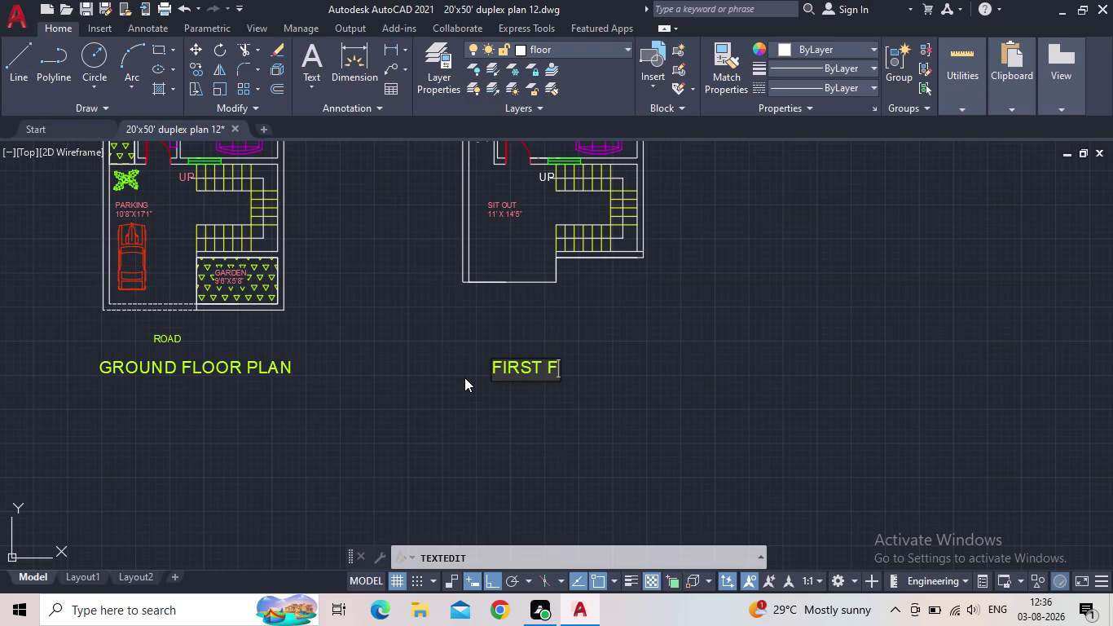
text(LOOR PL)
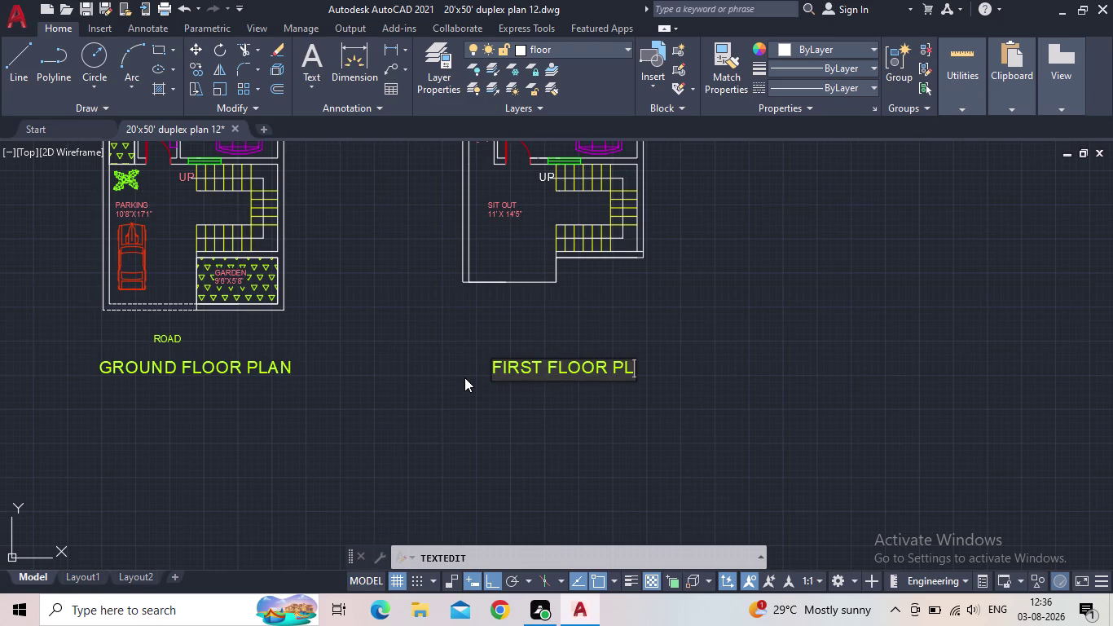
text(AN)
key(Return)
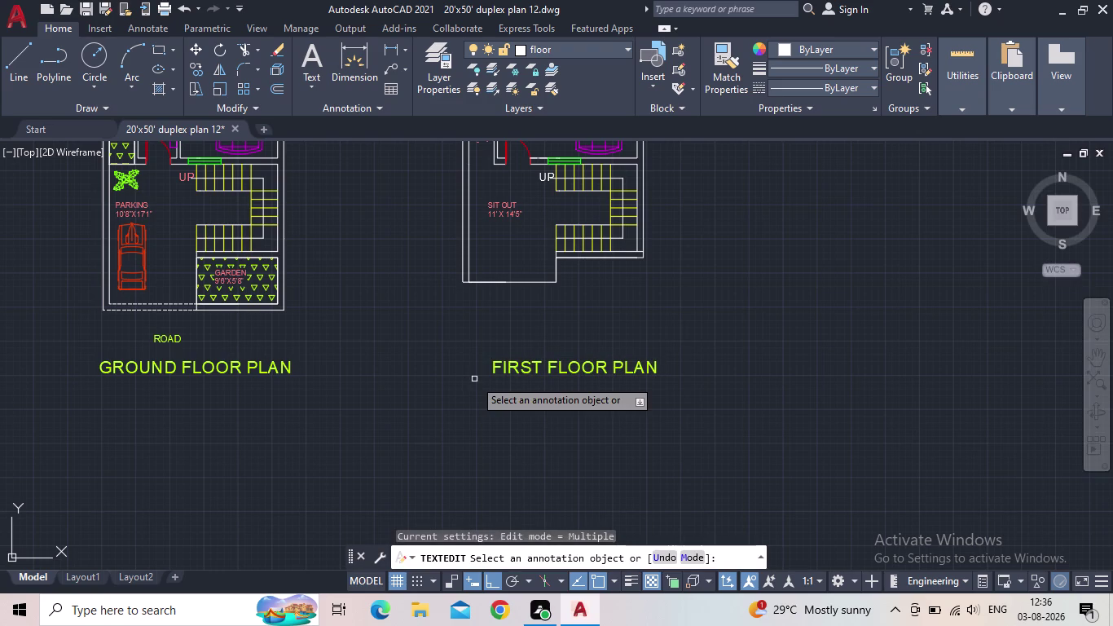
Move the FIRST FLOOR PLAN title left, centred under the first floor plan.
key(Escape)
click(549, 368)
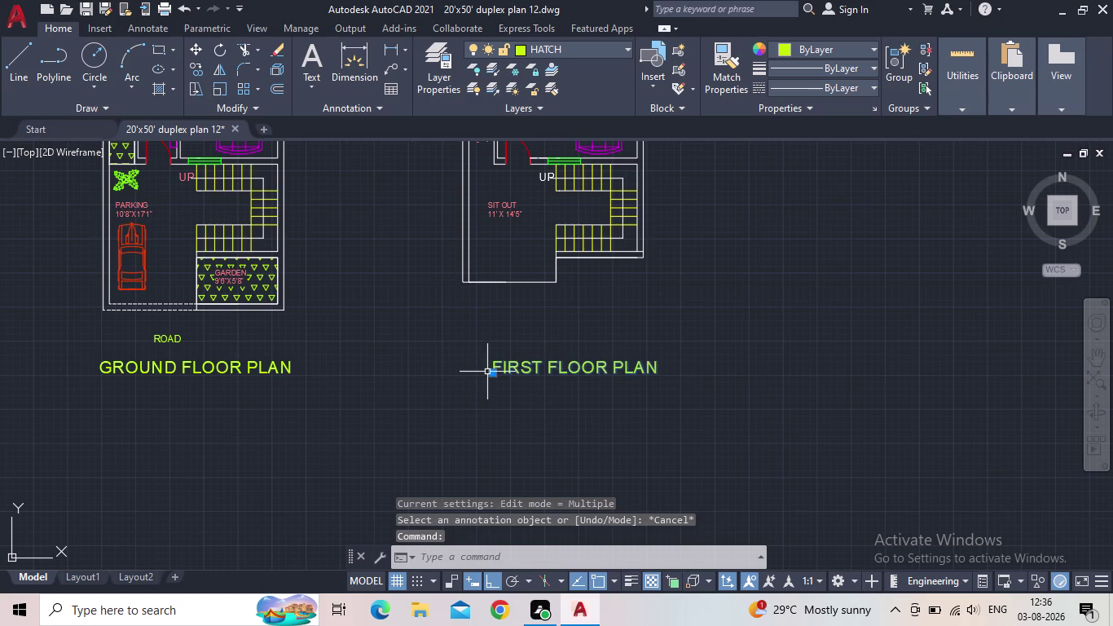
click(490, 373)
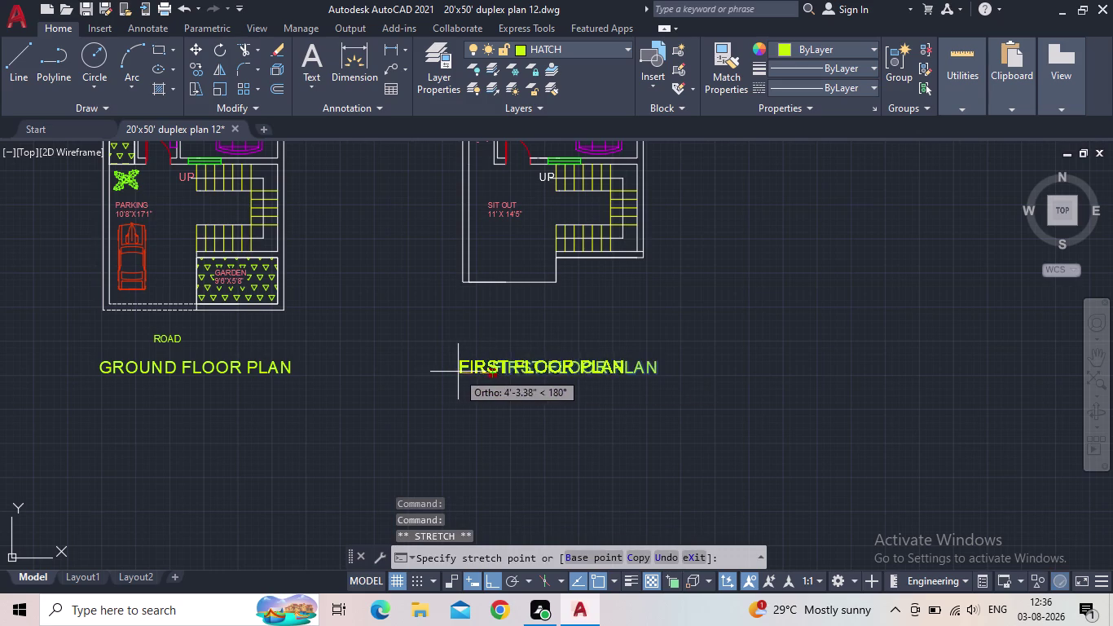
click(470, 374)
key(Escape)
scroll(down, 3)
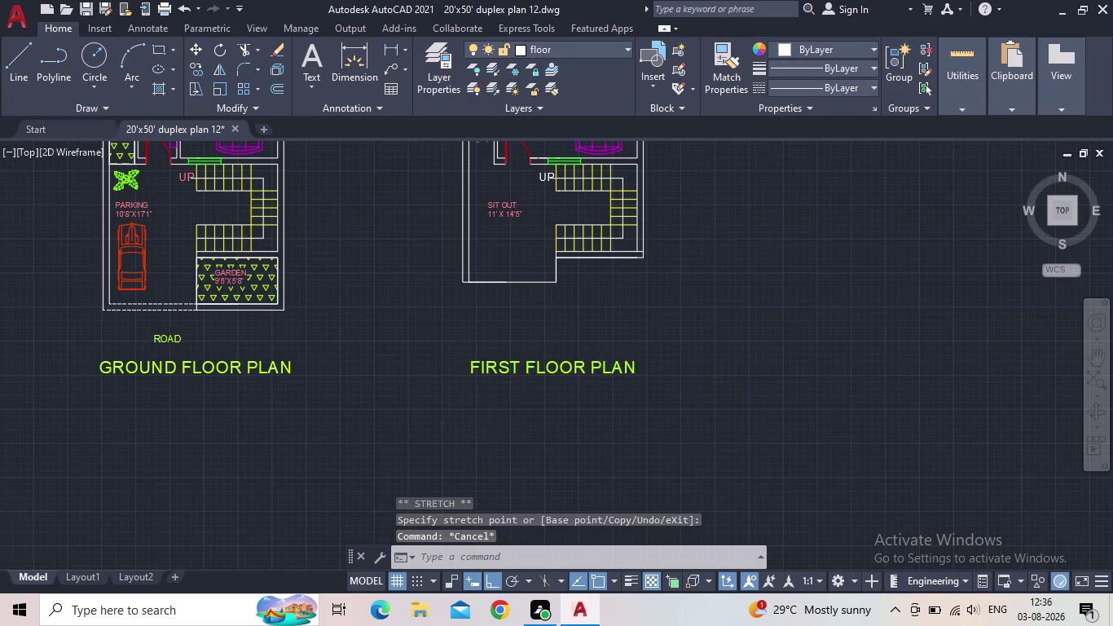
middle_drag(483, 408, 519, 427)
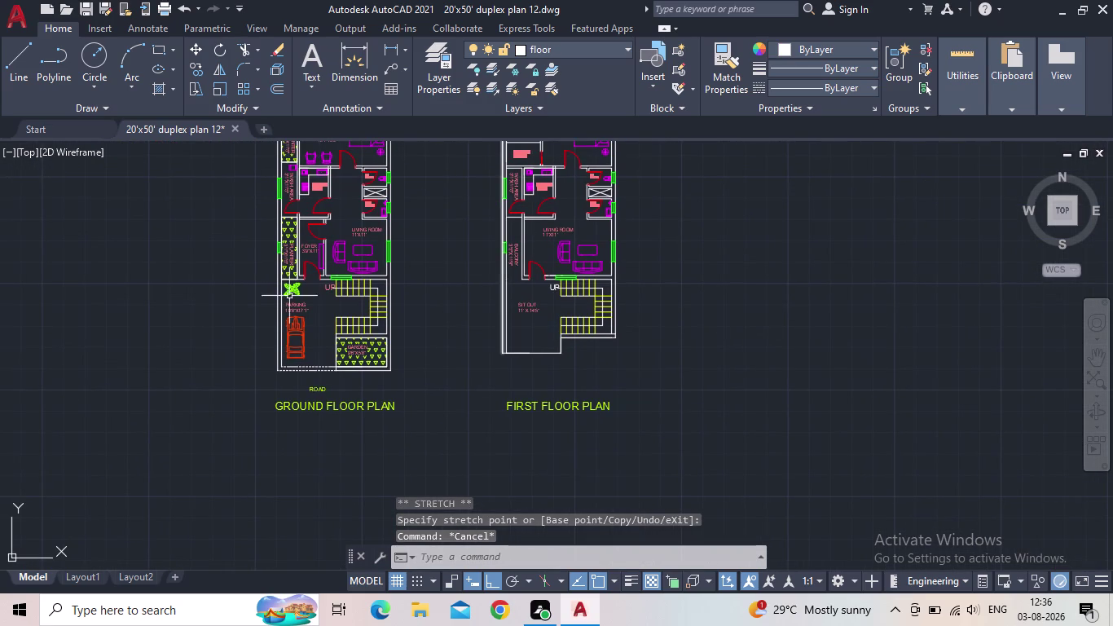
scroll(up, 3)
scroll(up, 3)
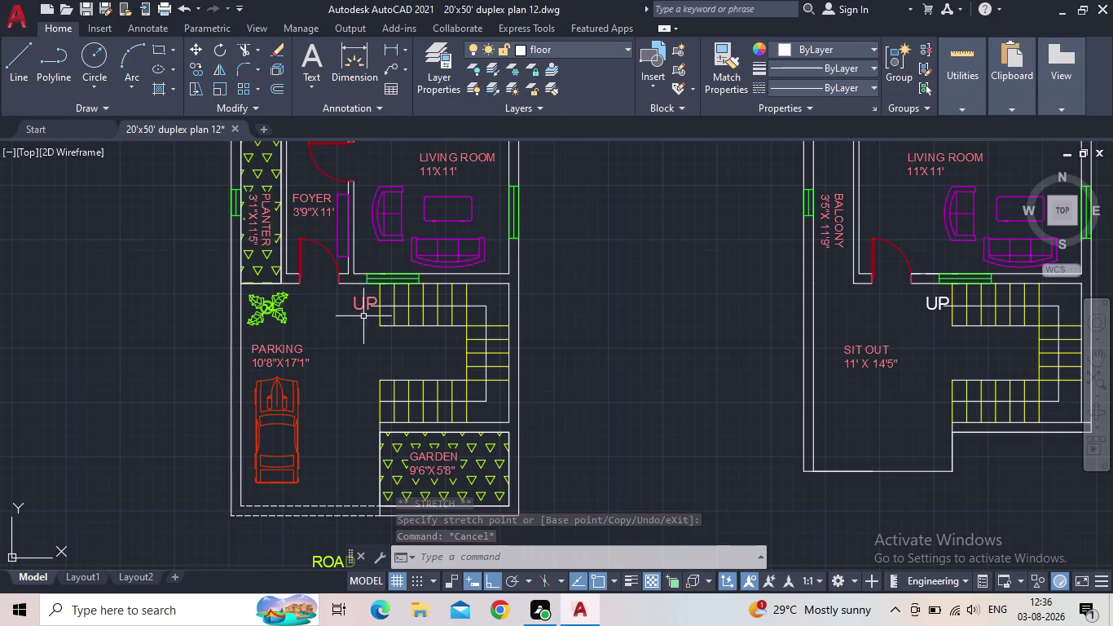
middle_drag(367, 330, 429, 398)
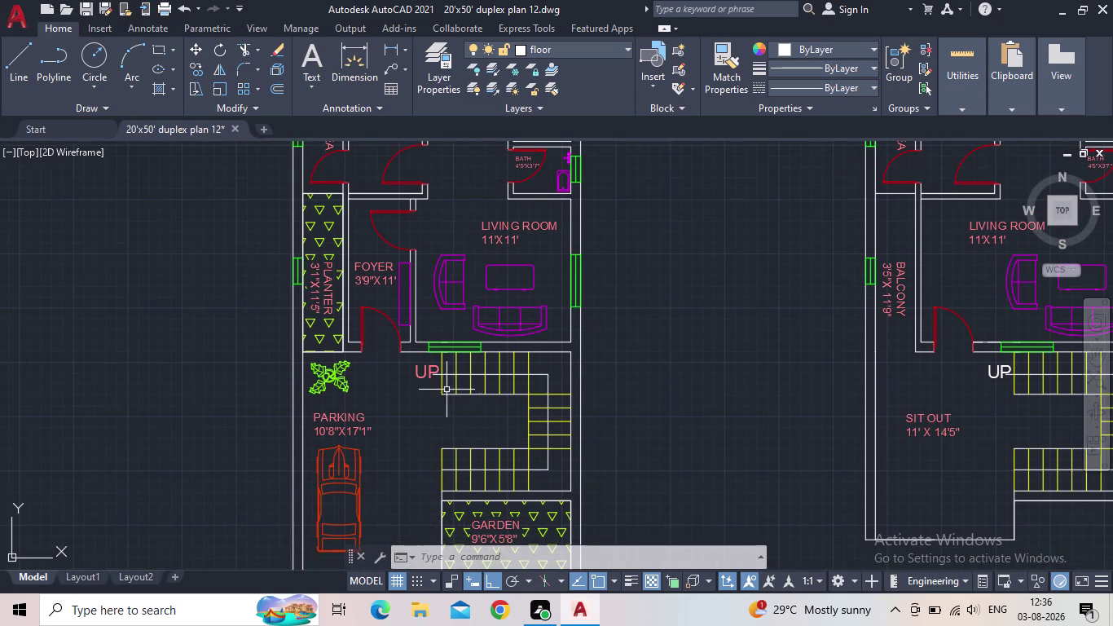
middle_drag(419, 380, 441, 420)
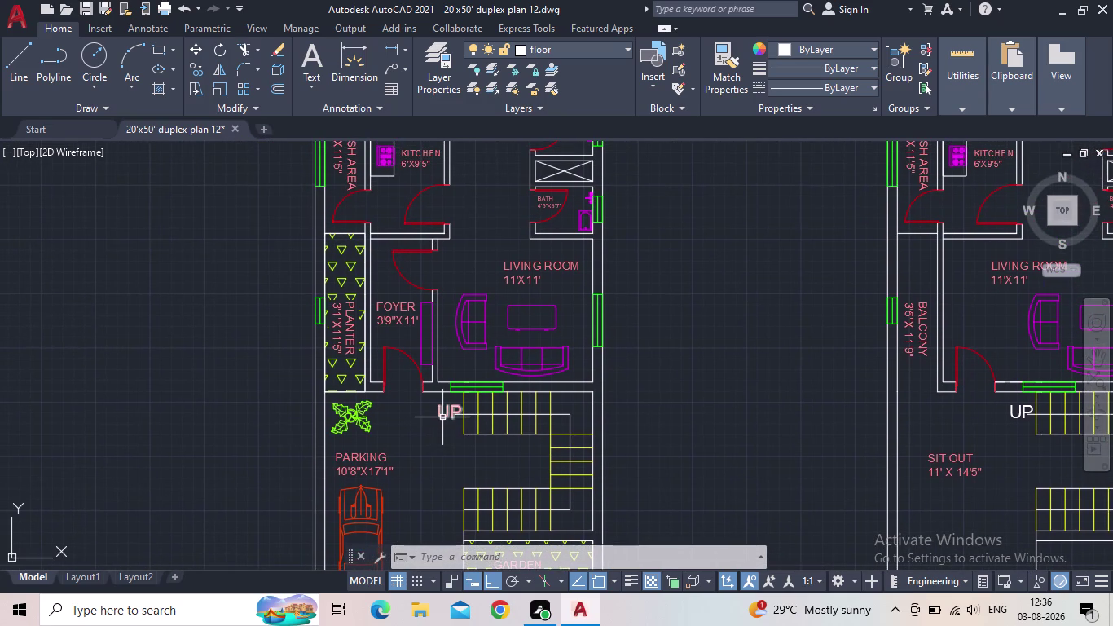
middle_drag(423, 425, 433, 445)
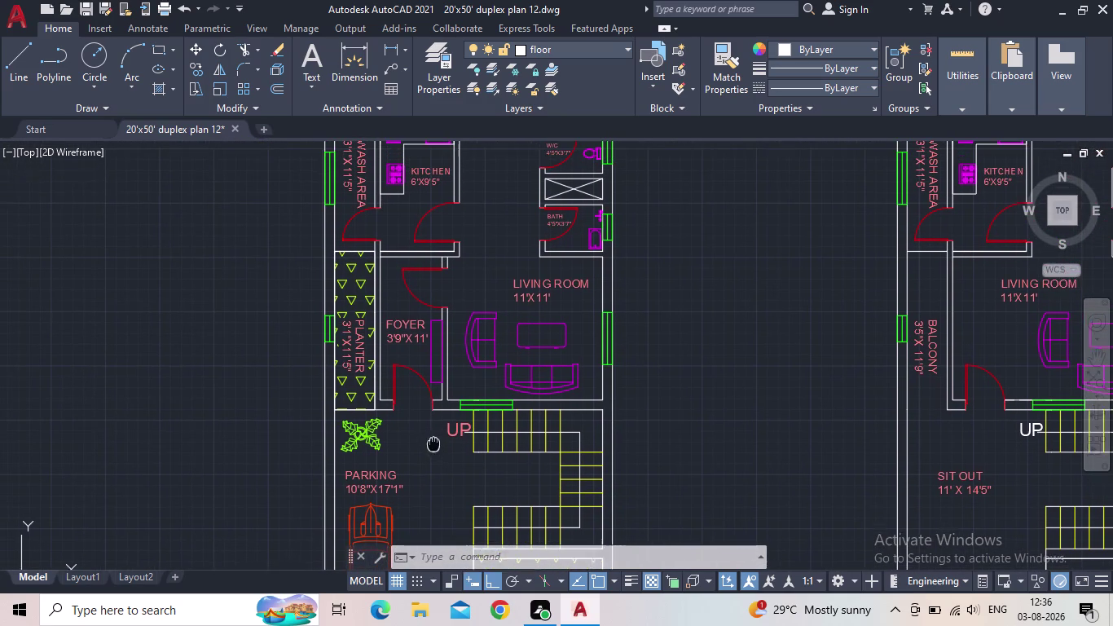
middle_drag(434, 444, 434, 447)
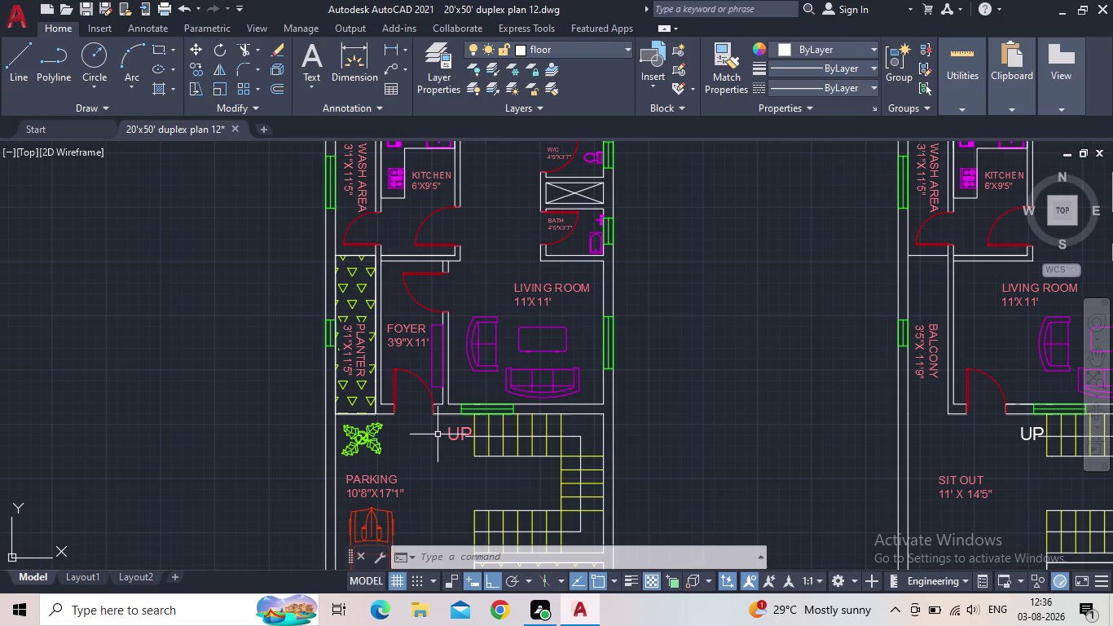
scroll(down, 3)
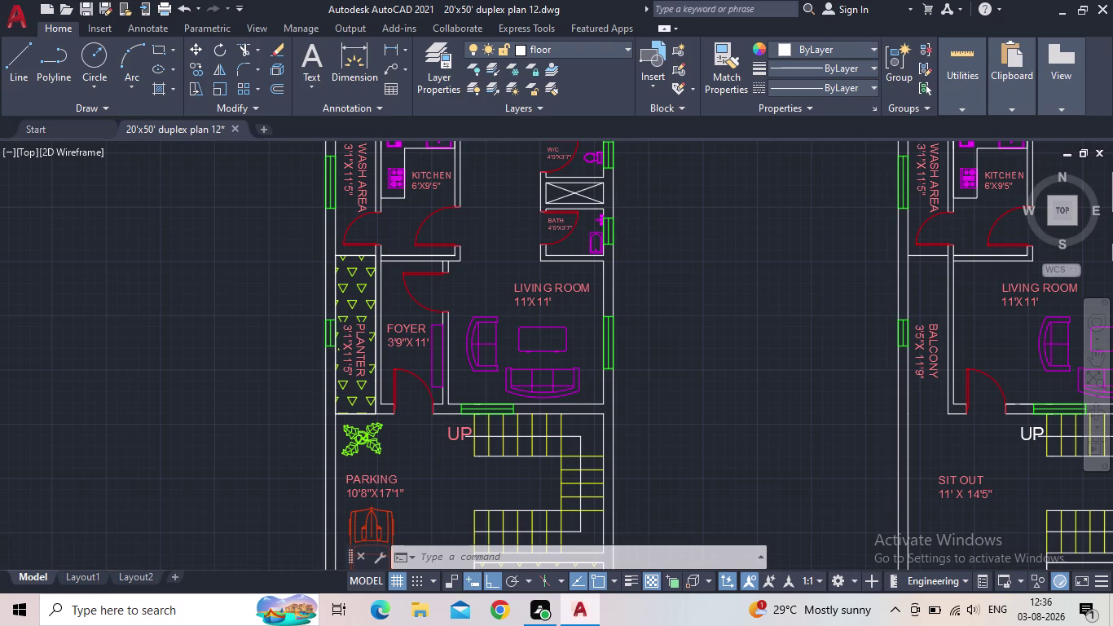
middle_drag(429, 424, 434, 441)
scroll(down, 3)
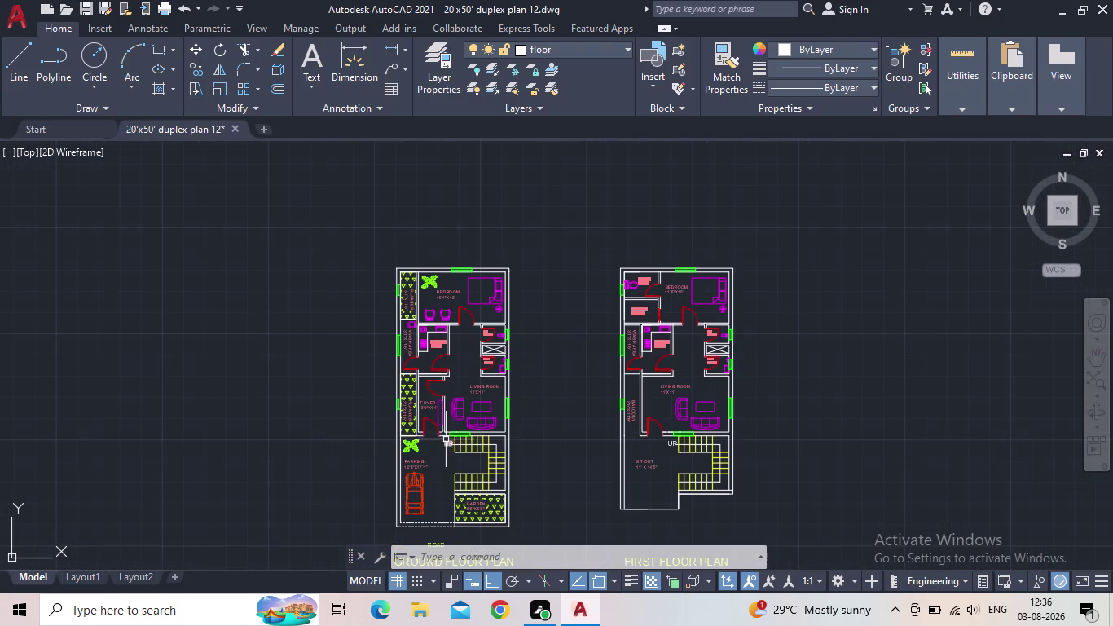
middle_drag(563, 394, 549, 339)
middle_drag(559, 367, 567, 396)
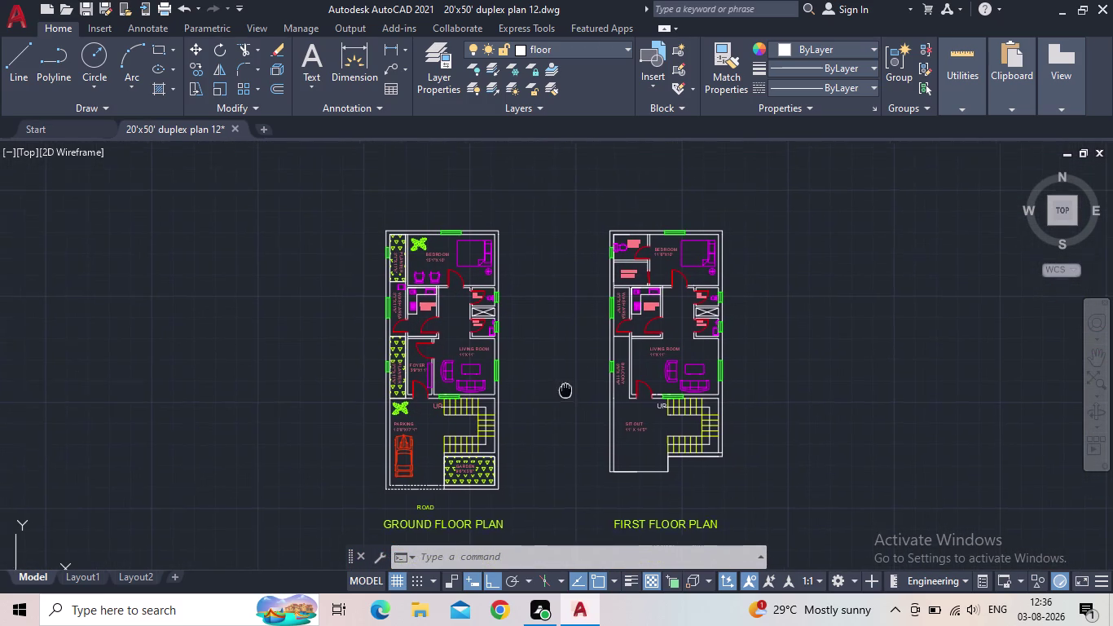
middle_drag(568, 396, 570, 402)
scroll(down, 3)
middle_drag(578, 401, 589, 382)
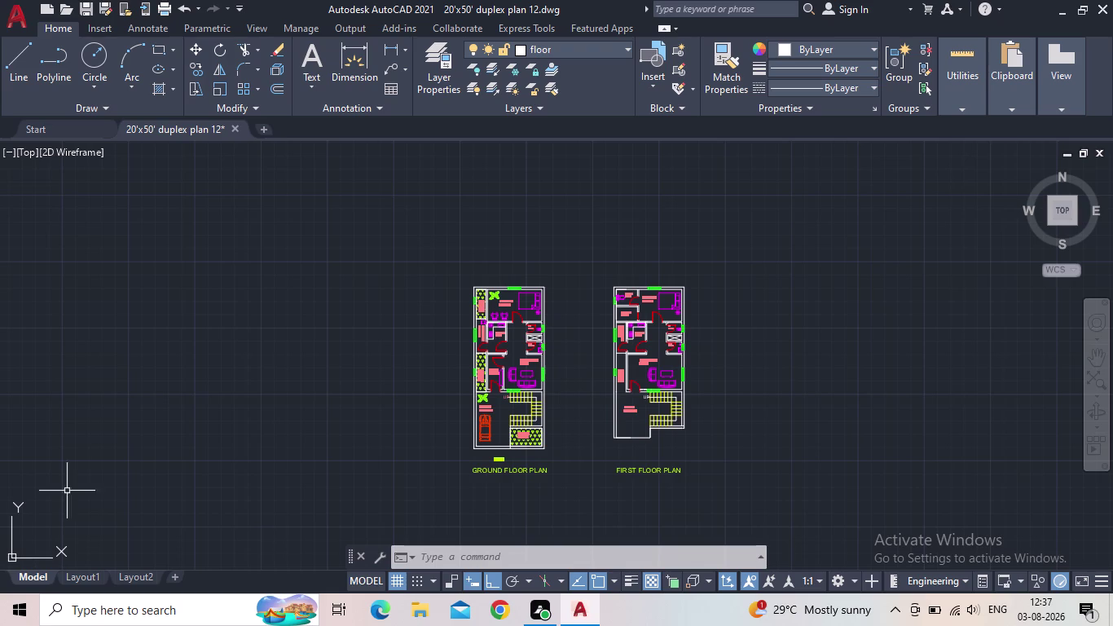
scroll(up, 3)
middle_drag(765, 399, 629, 436)
scroll(up, 3)
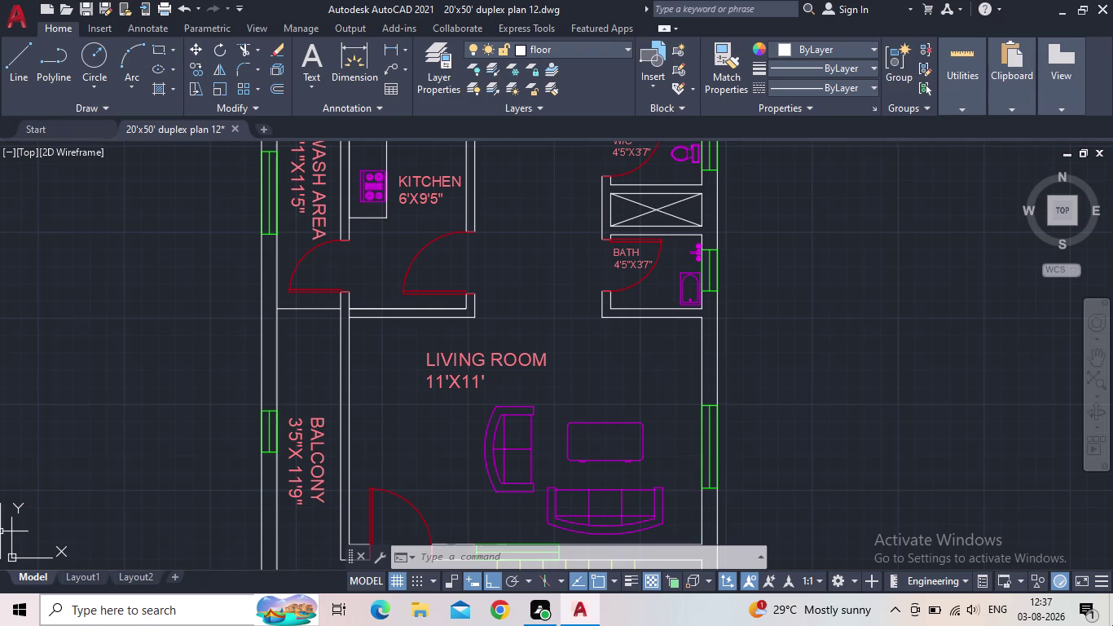
scroll(down, 3)
middle_drag(817, 393, 815, 392)
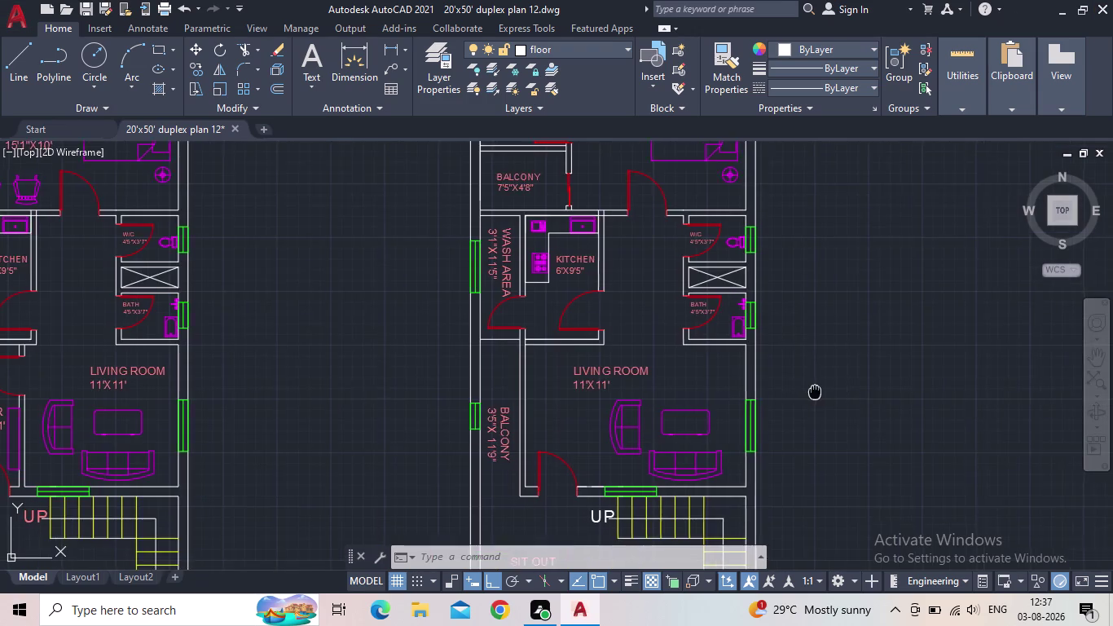
middle_drag(815, 392, 715, 383)
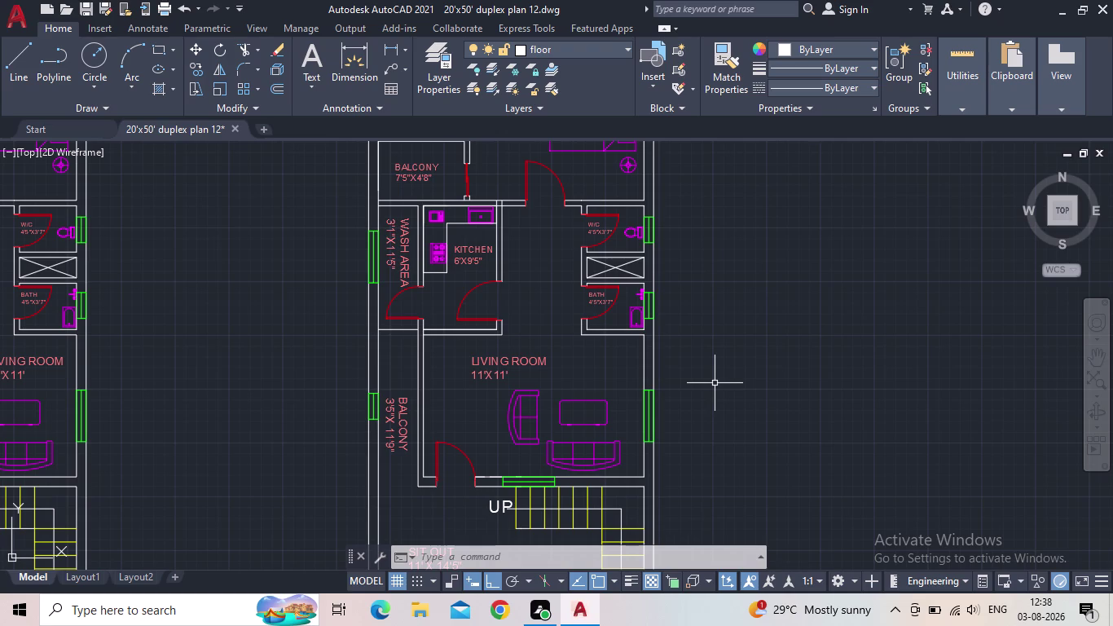
scroll(down, 3)
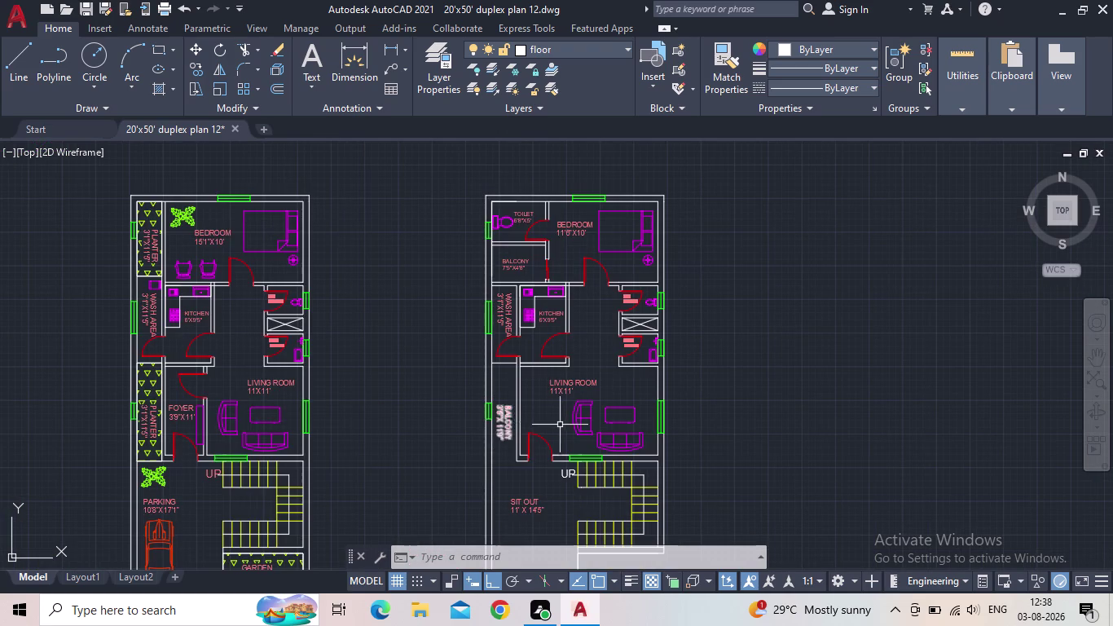
scroll(up, 3)
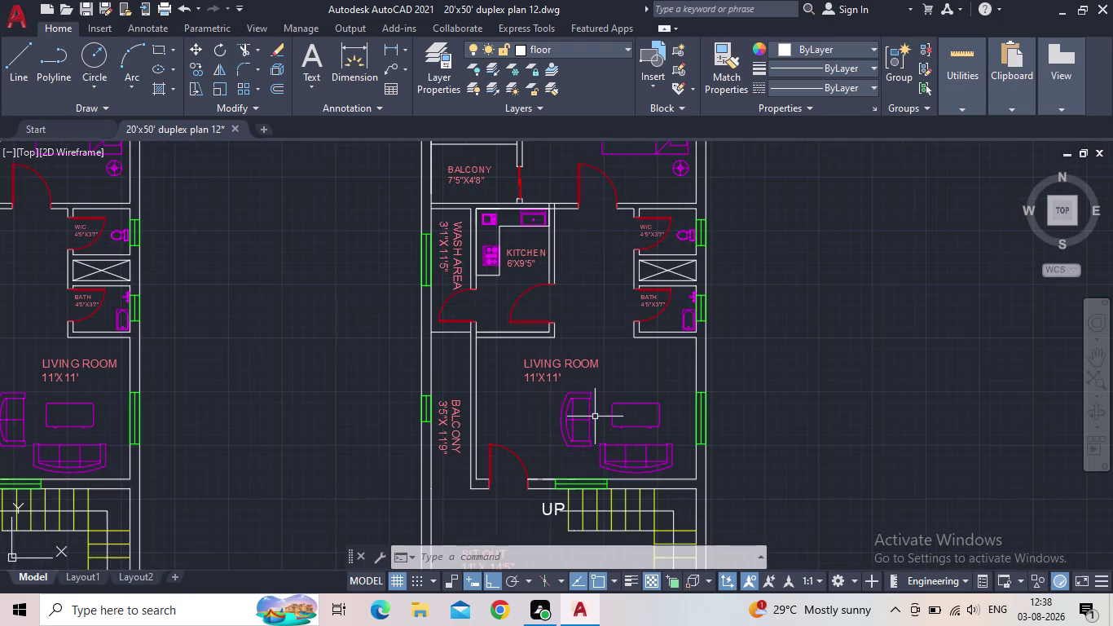
middle_drag(678, 379, 658, 400)
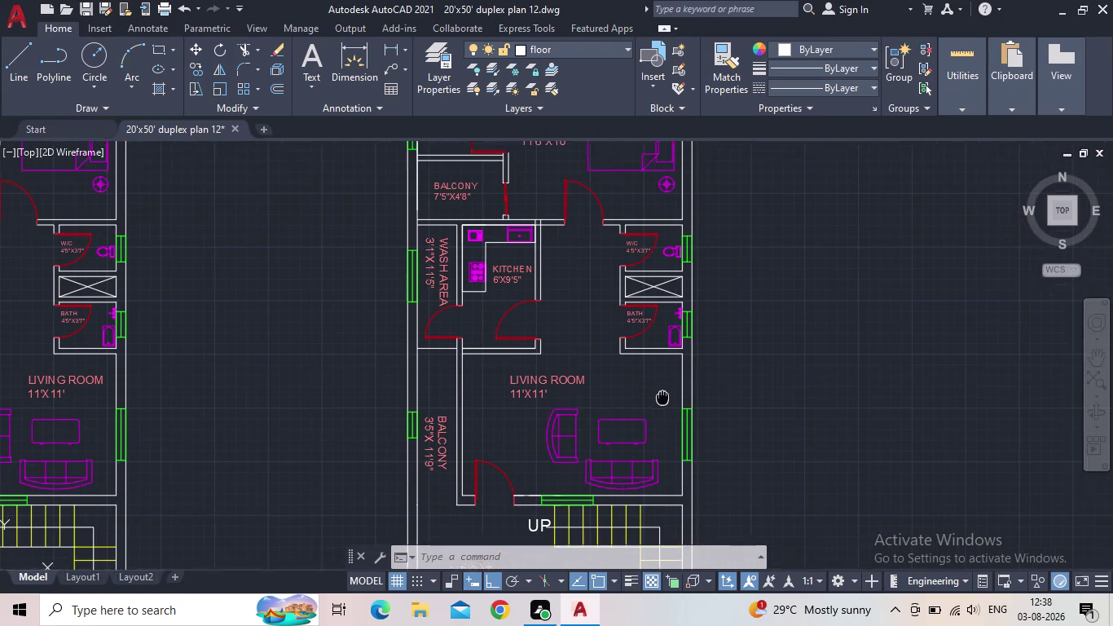
middle_drag(659, 400, 626, 422)
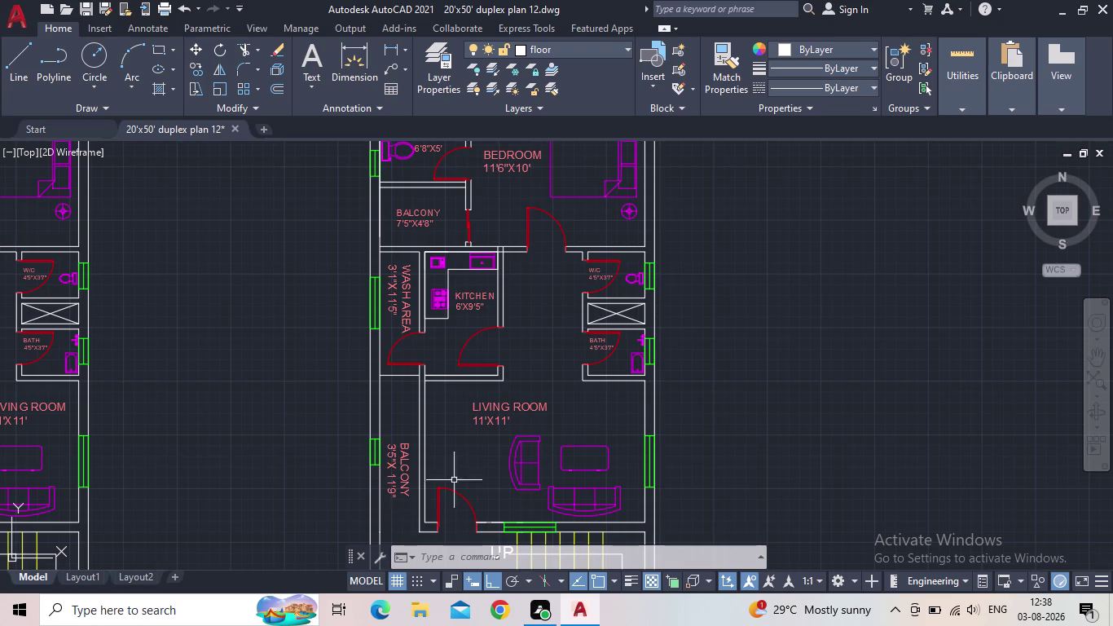
scroll(down, 3)
middle_drag(546, 436, 710, 304)
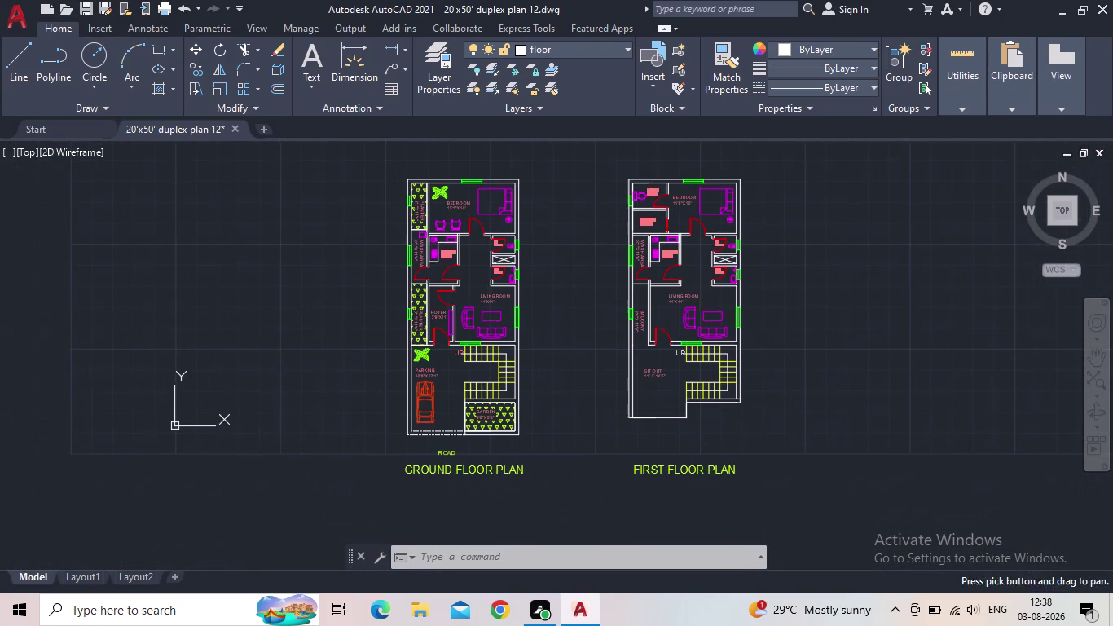
scroll(down, 3)
middle_drag(710, 412, 608, 487)
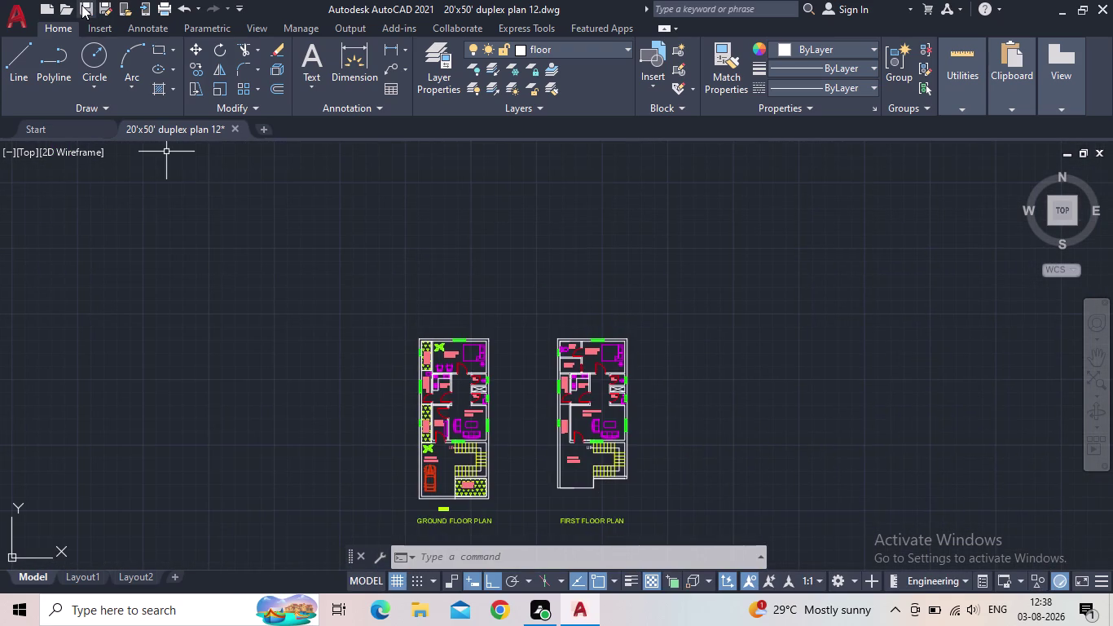
Save the drawing again and browse the Insert, Annotate, Parametric, View and Manage tabs.
click(81, 5)
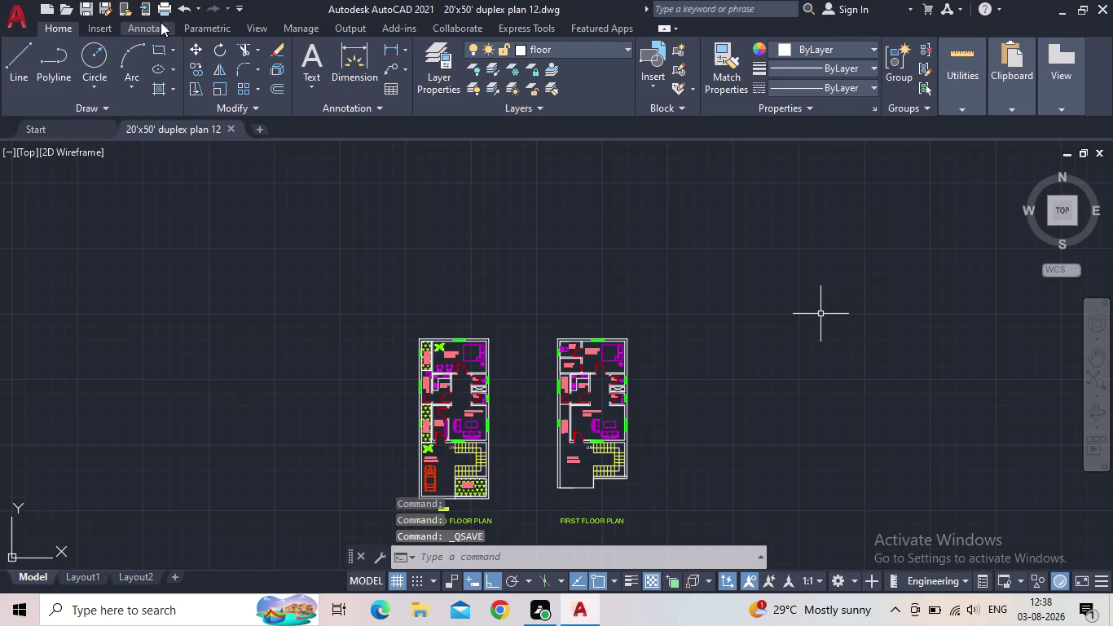
click(103, 25)
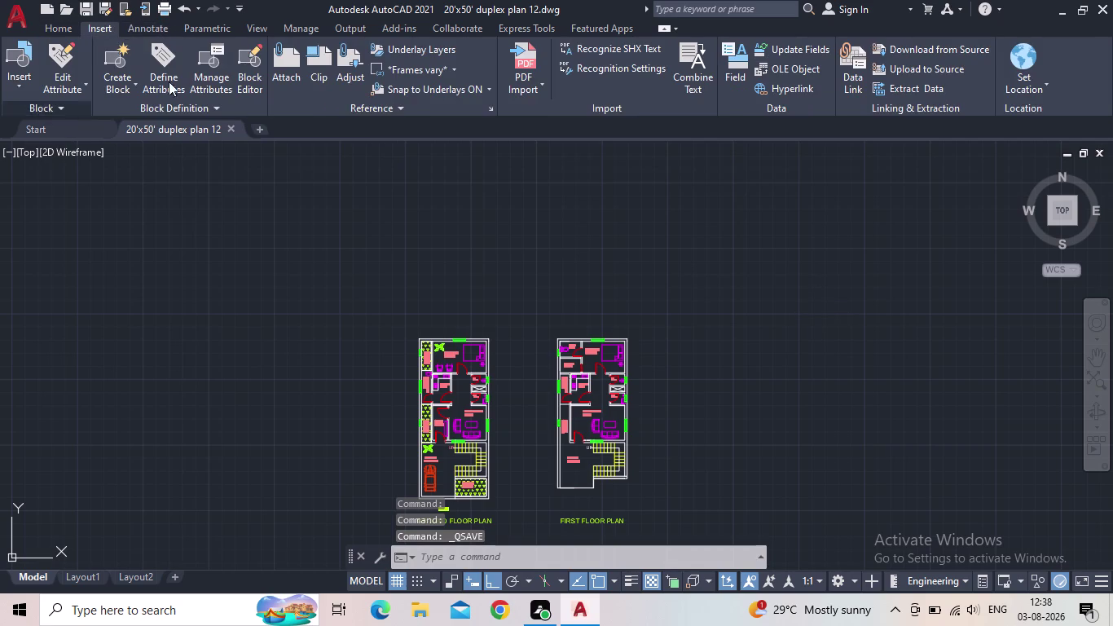
click(145, 26)
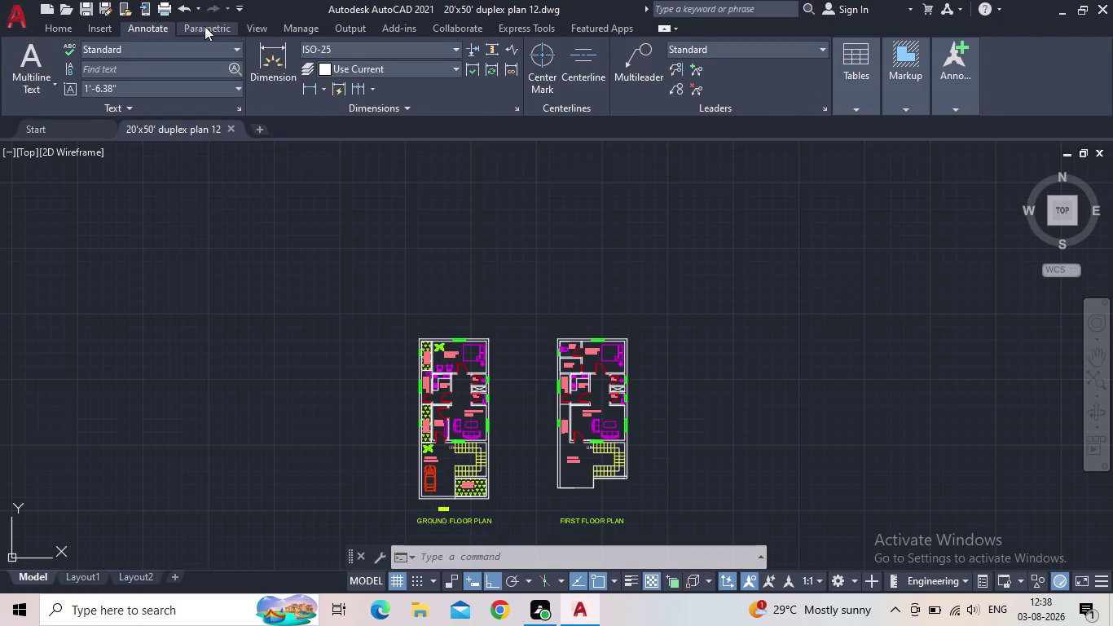
click(205, 26)
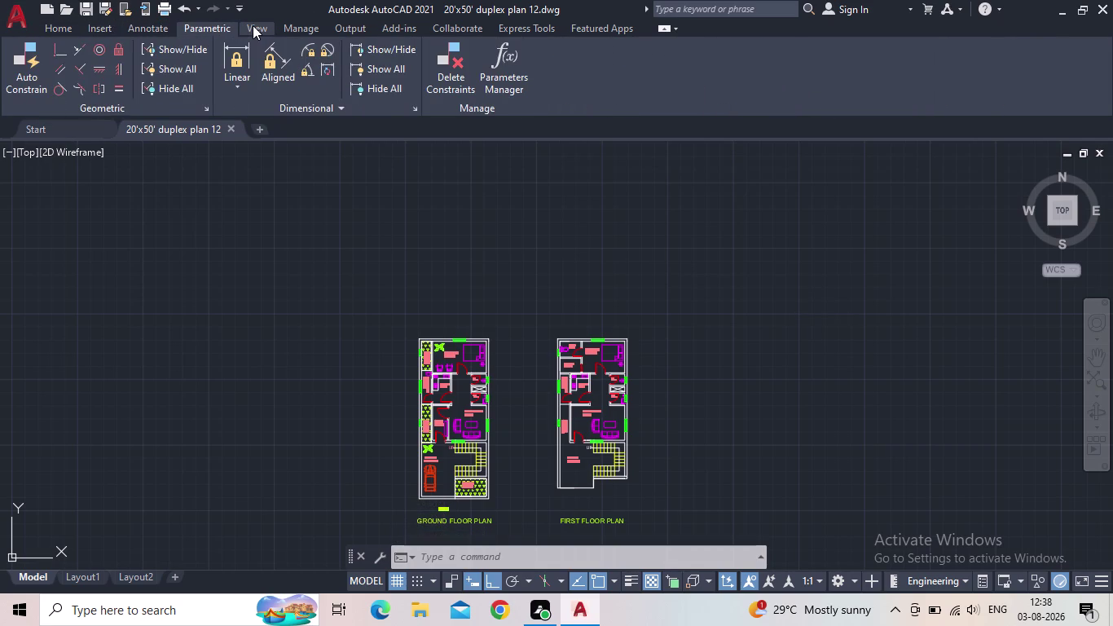
click(252, 25)
click(286, 25)
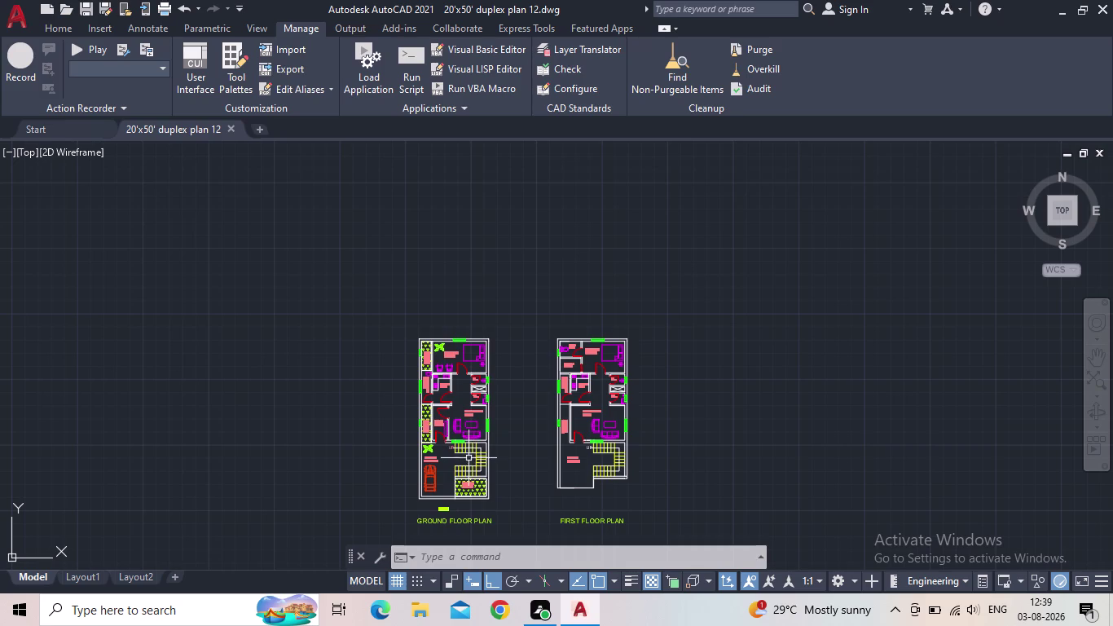
middle_drag(463, 463, 455, 430)
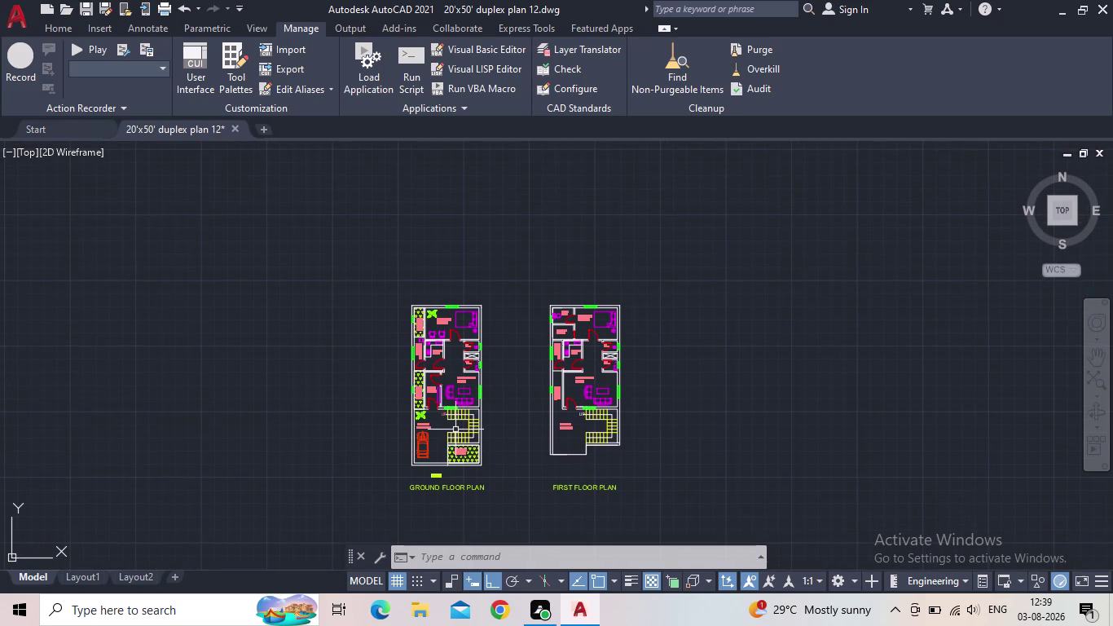